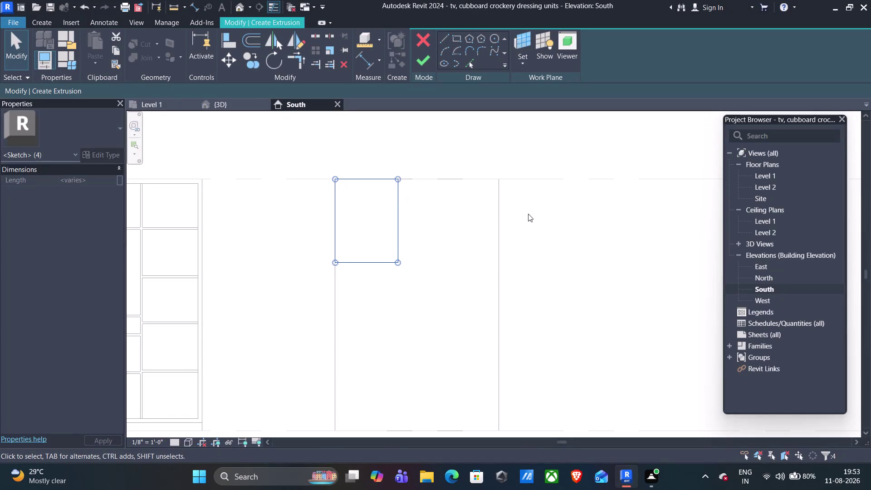
Deselect the shutter and abandon a trial line started at its top corner.
key(Escape)
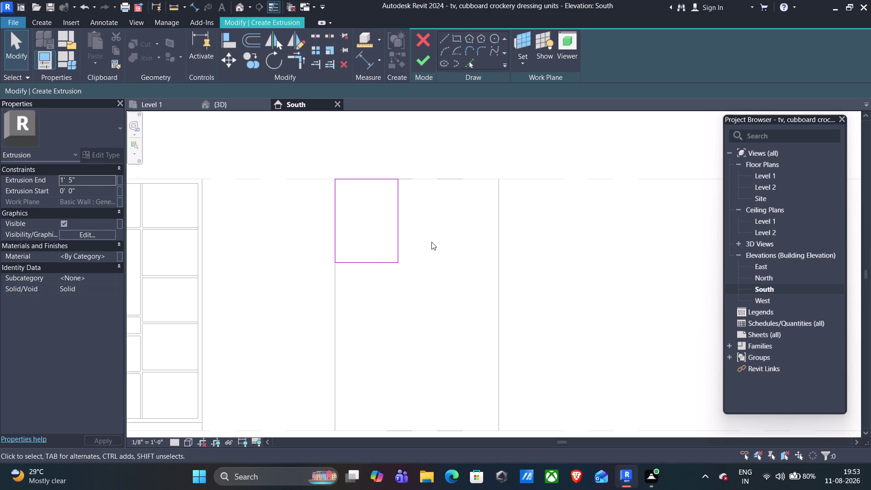
click(459, 38)
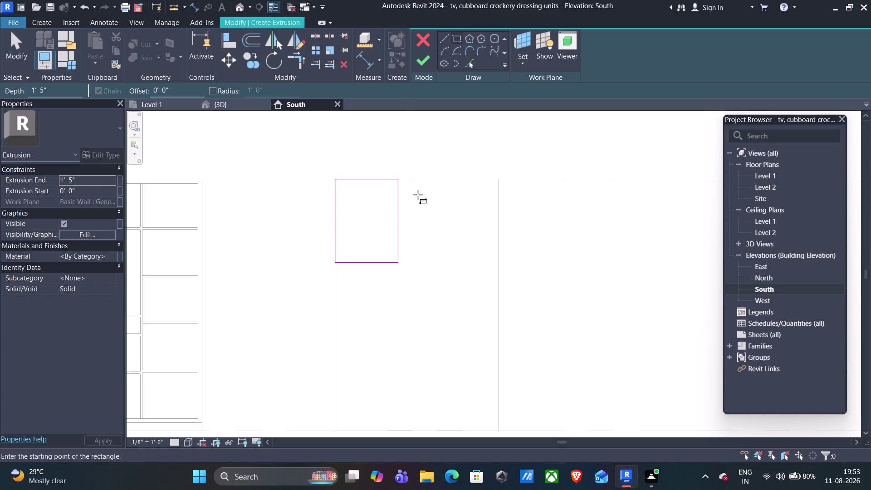
click(447, 39)
scroll(up, 3)
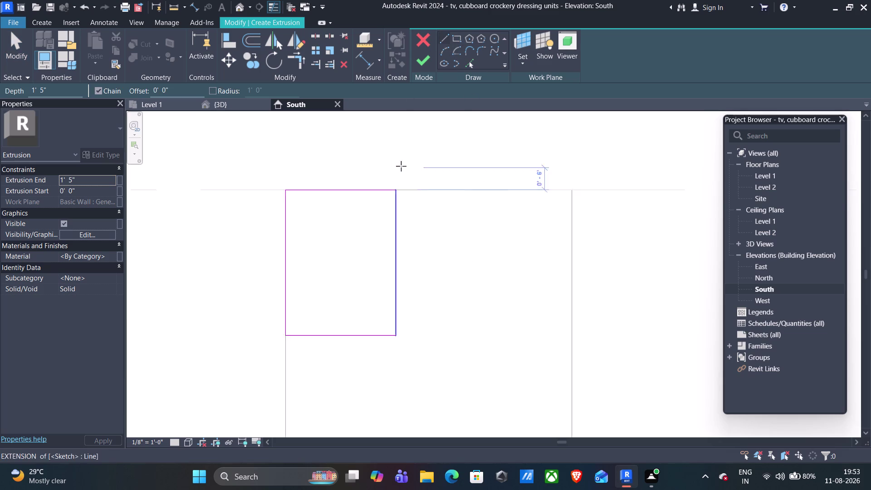
scroll(up, 3)
click(388, 205)
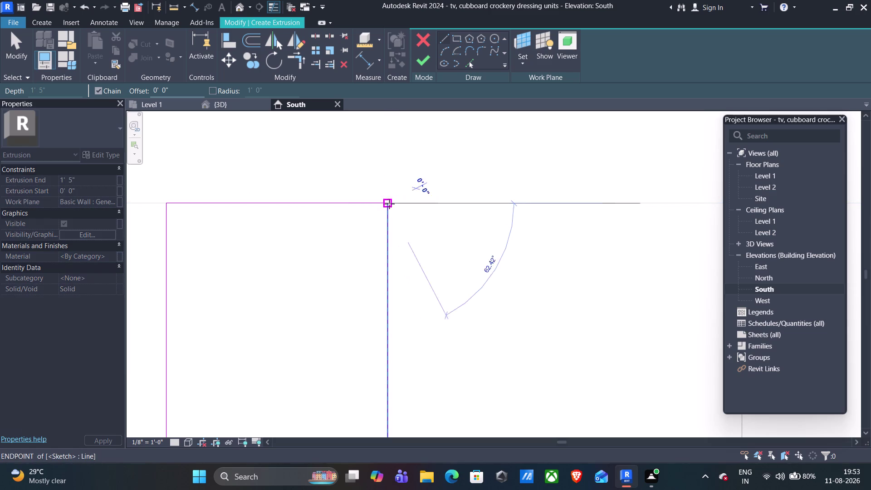
click(396, 204)
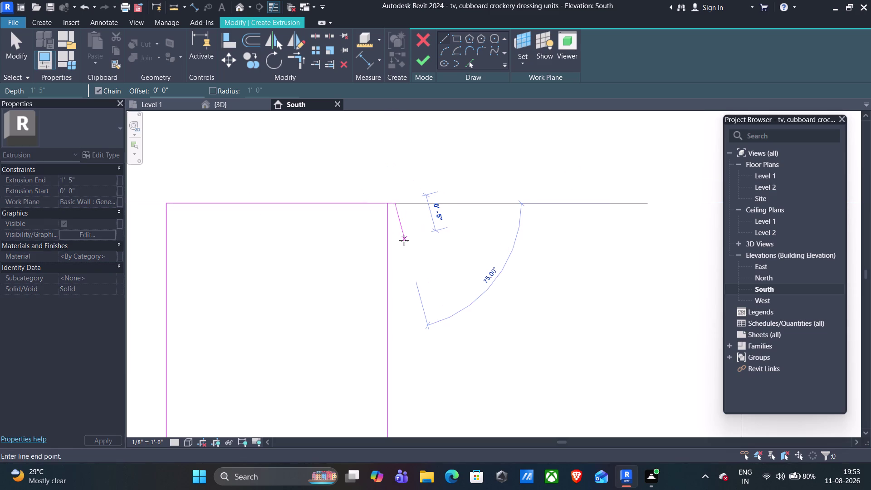
key(Escape)
Sketch the tall strip rectangle from the Level 2 line down to Level 1.
click(455, 38)
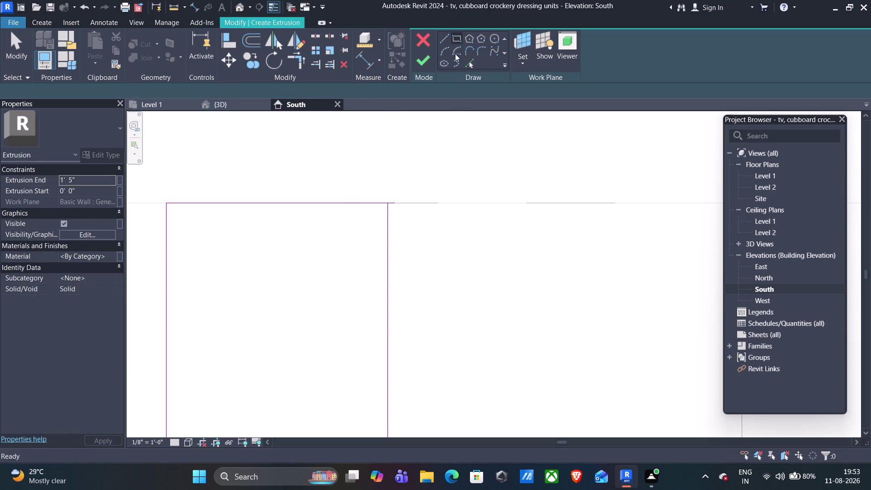
click(394, 203)
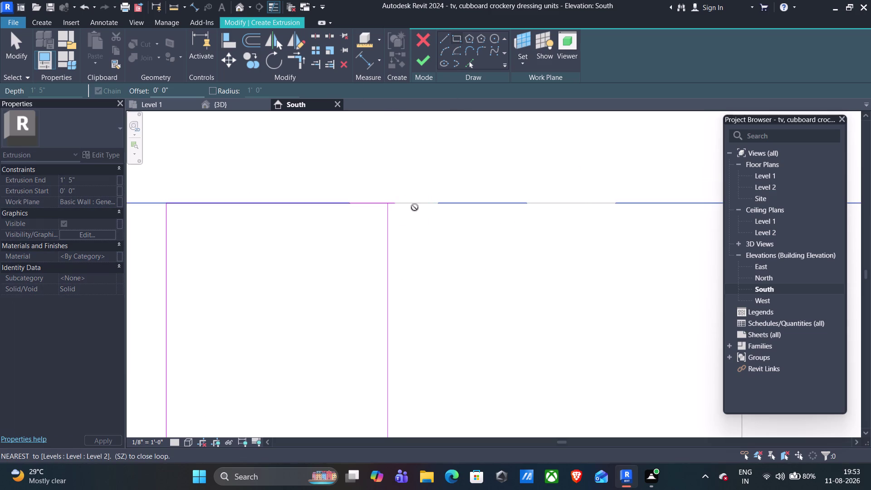
scroll(down, 3)
middle_drag(484, 324, 481, 243)
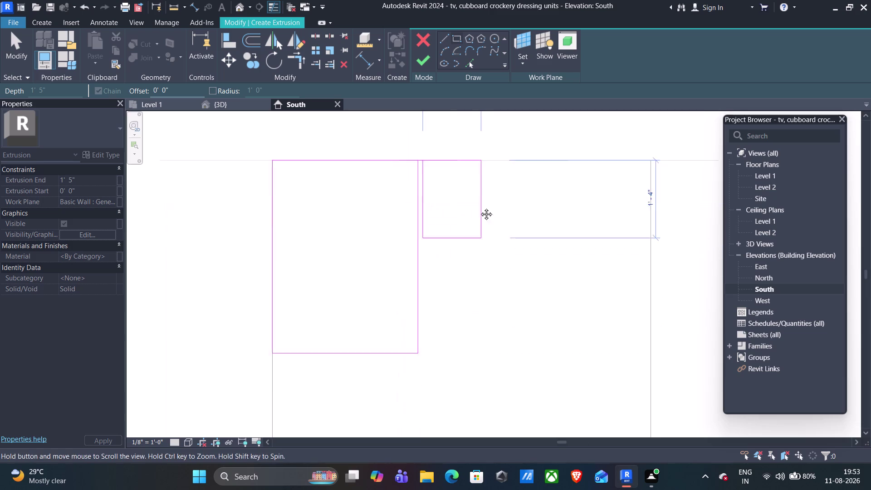
middle_drag(481, 243, 478, 201)
scroll(down, 3)
middle_drag(488, 333, 479, 220)
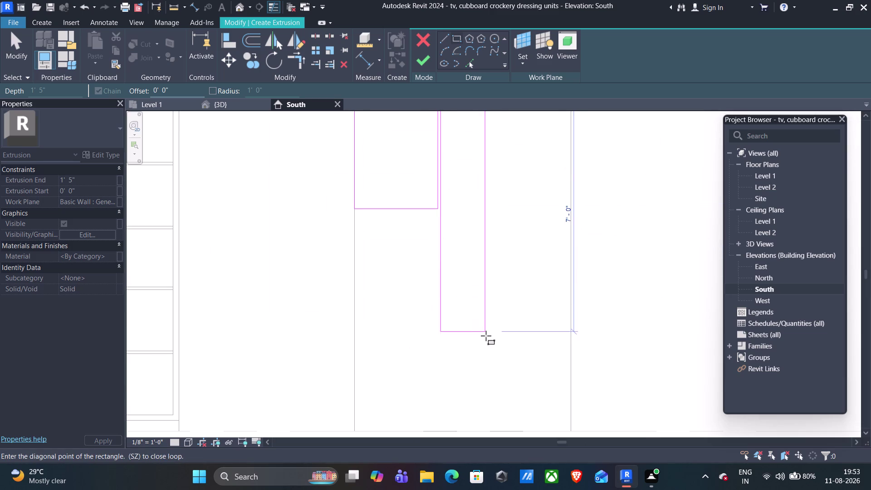
scroll(down, 3)
scroll(down, 3)
scroll(up, 3)
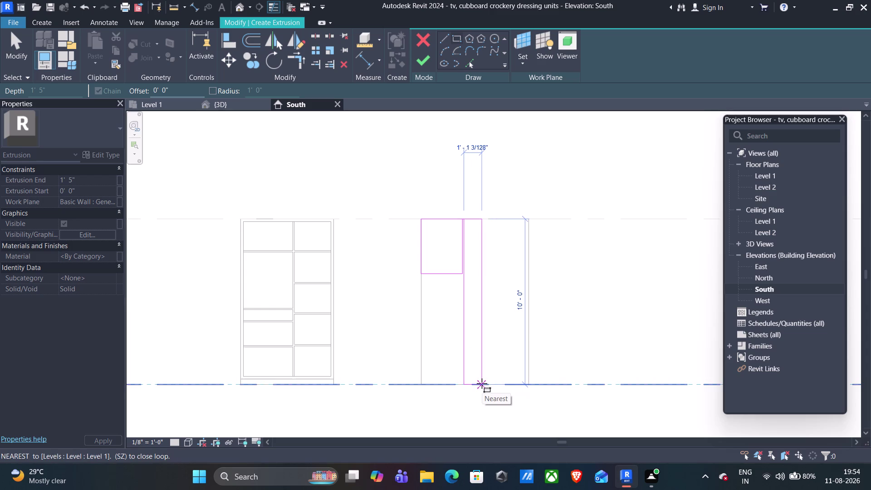
scroll(up, 3)
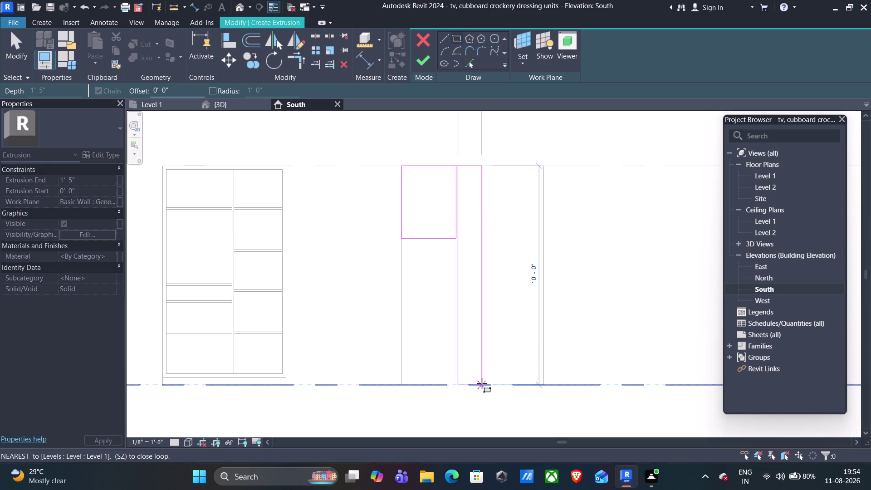
scroll(down, 3)
scroll(up, 3)
scroll(up, 3)
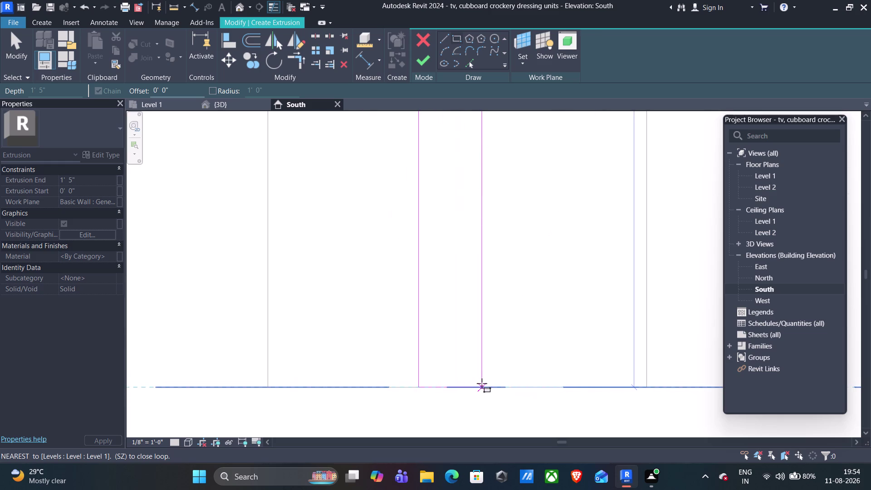
click(482, 384)
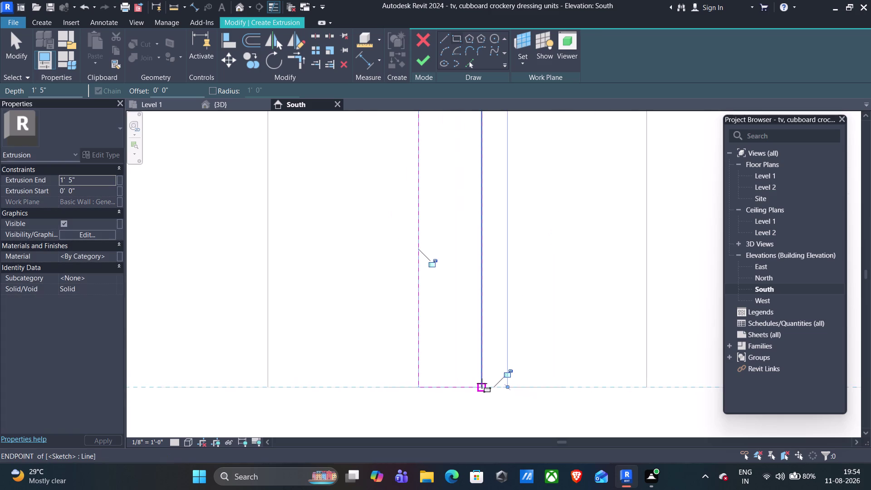
Change the new strip's temporary width dimension to 1' 3" and confirm it.
scroll(down, 3)
scroll(up, 3)
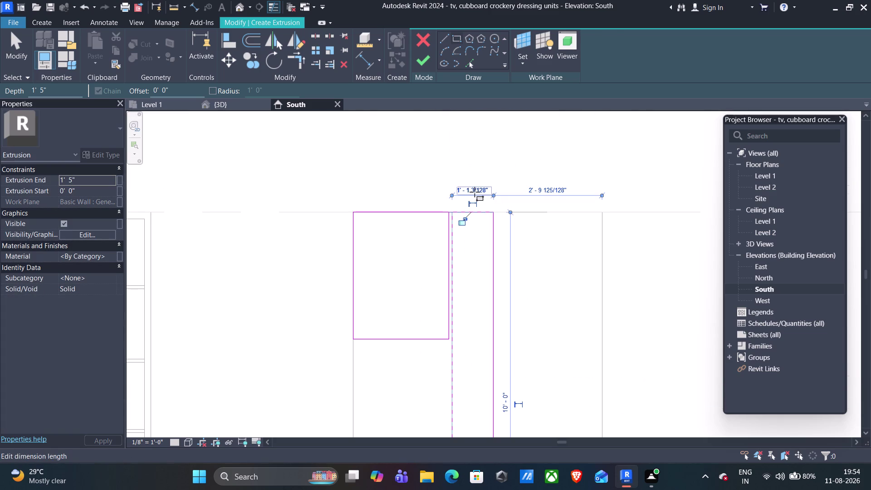
click(476, 192)
key(Right)
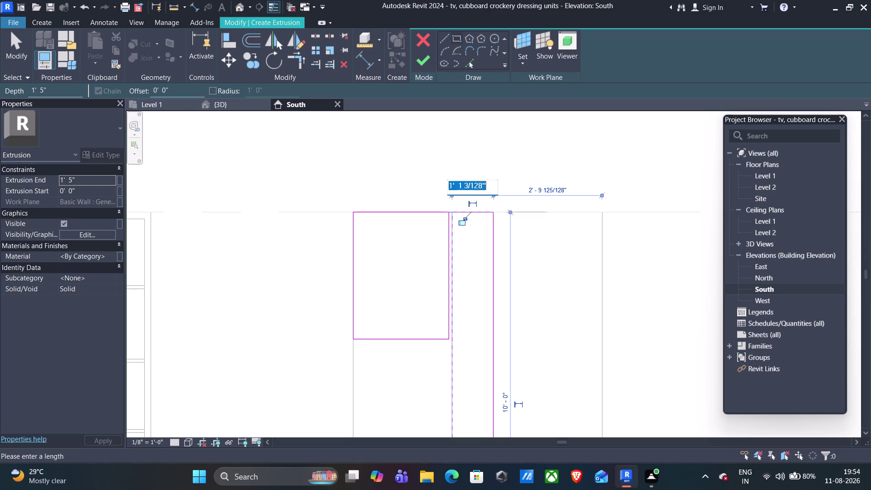
key(Left)
key(BackSpace)
key(BackSpace)
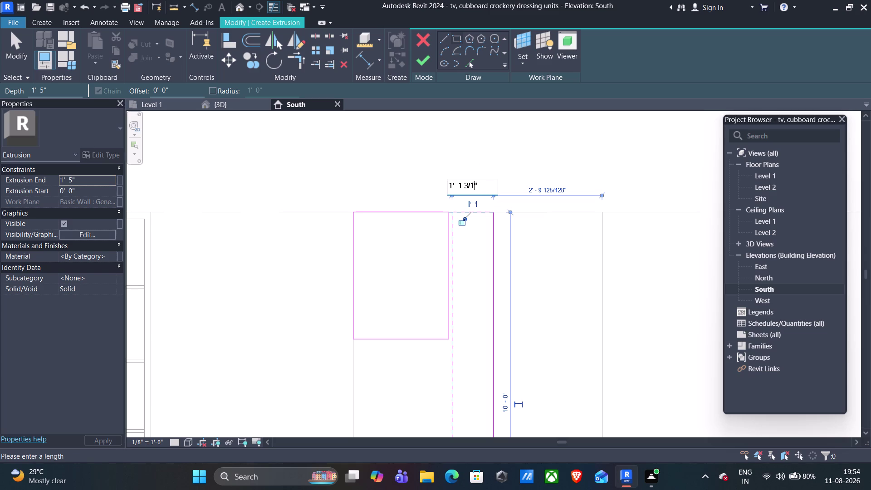
key(BackSpace)
key(BackSpace)
key(BackSpace)
key(BackSpace)
key(BackSpace)
key(3)
key(Return)
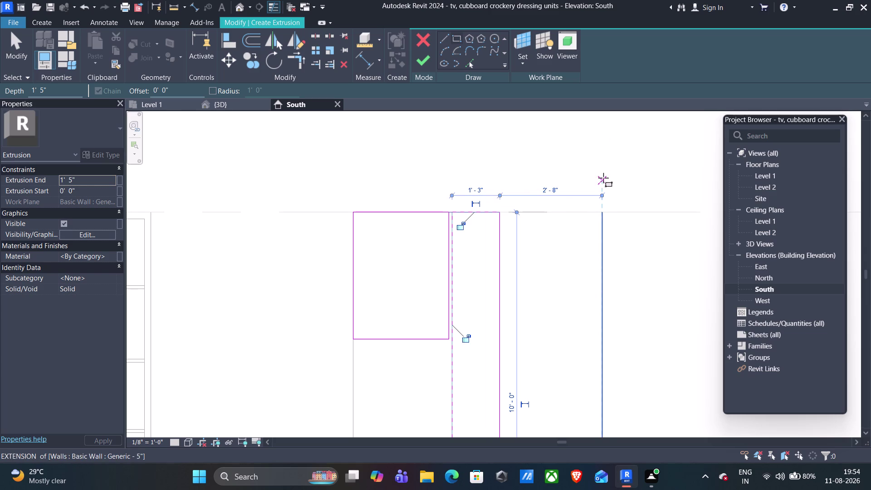
key(Escape)
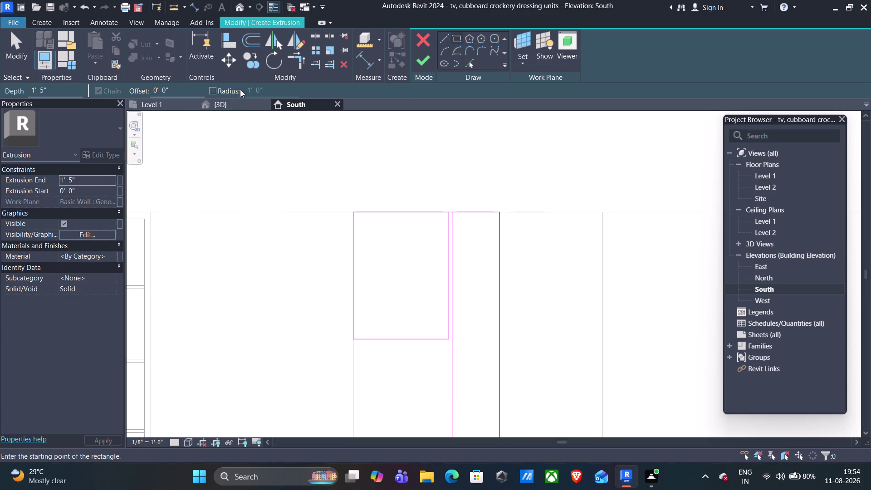
Set the rectangle Offset to 0' 1" in the Options Bar.
click(165, 91)
key(BackSpace)
key(1)
scroll(up, 3)
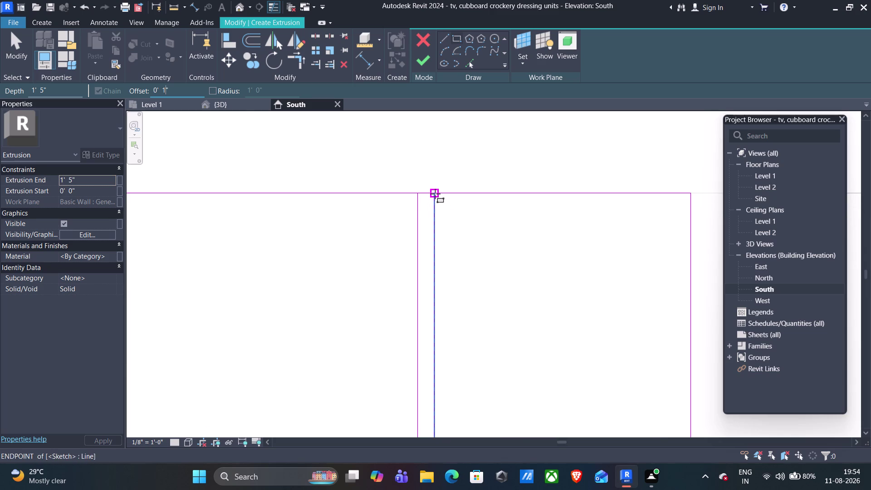
Draw the 1"-inset frame from the strip's top corner to its bottom corner.
click(436, 194)
key(space)
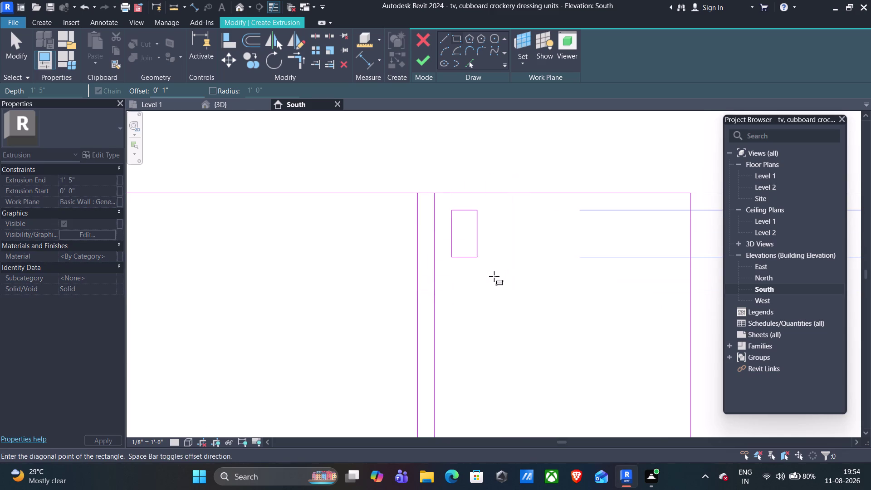
scroll(down, 3)
middle_drag(548, 344, 497, 183)
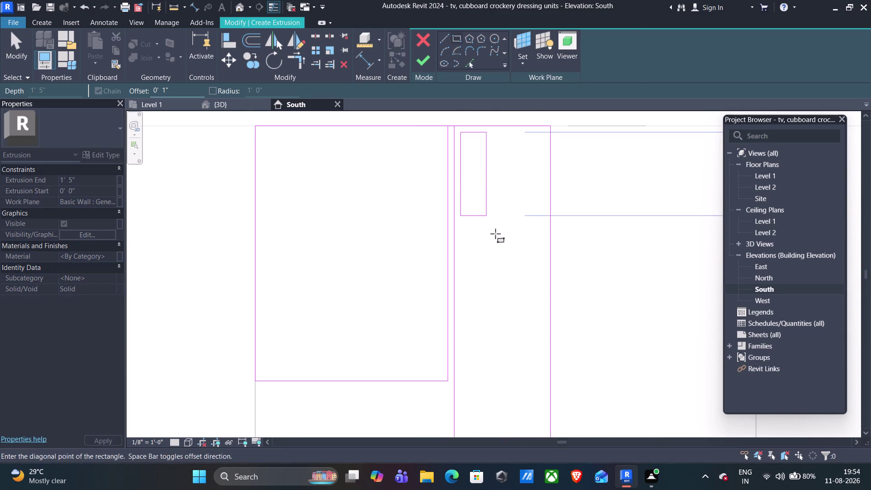
scroll(down, 3)
middle_drag(507, 300, 493, 176)
scroll(down, 3)
middle_drag(502, 354, 498, 241)
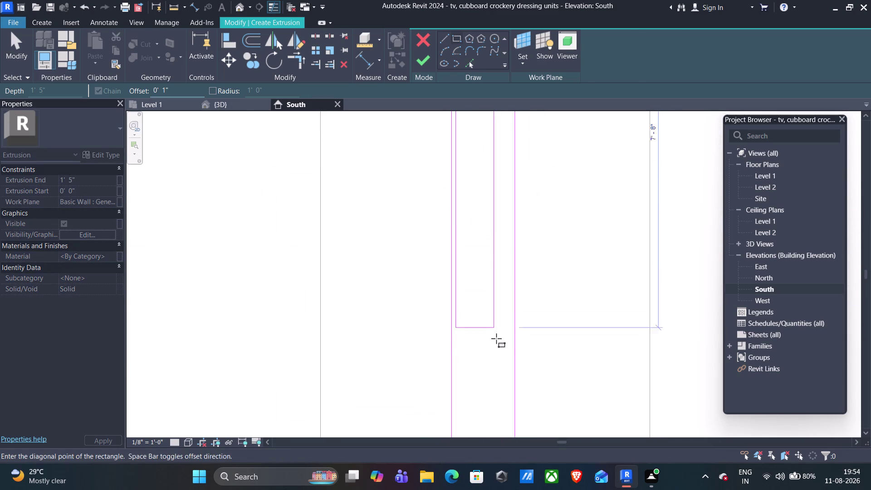
middle_drag(498, 337, 503, 212)
click(518, 316)
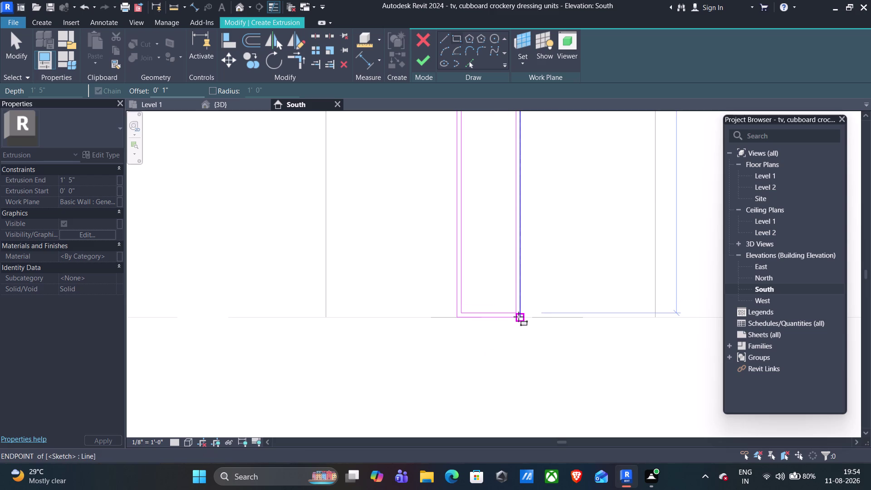
scroll(down, 3)
middle_drag(557, 194, 563, 255)
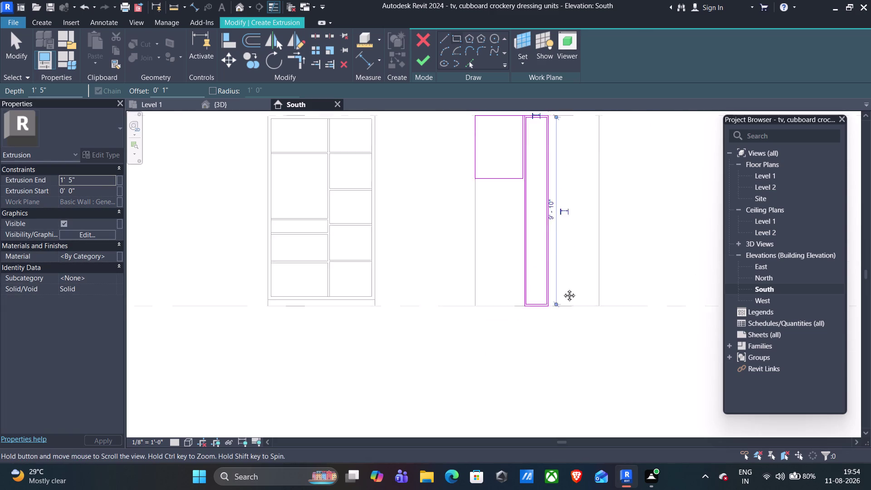
middle_drag(563, 254, 557, 313)
key(Escape)
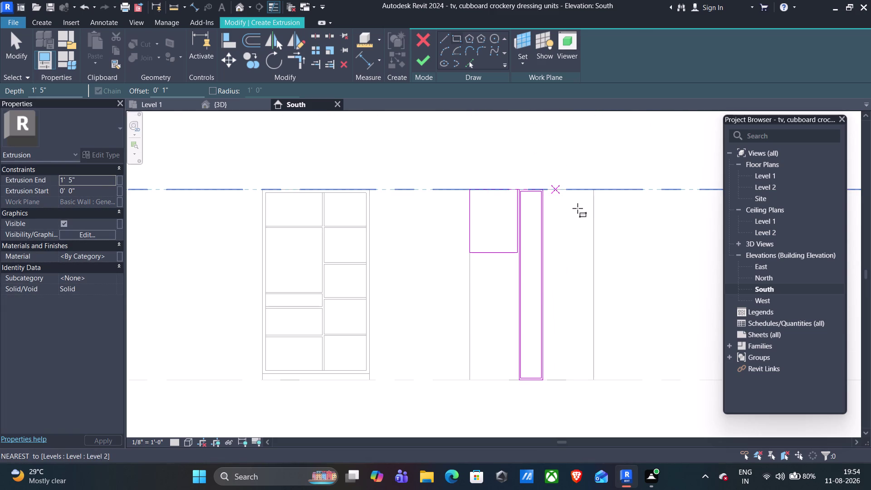
key(Escape)
scroll(up, 3)
middle_drag(475, 172, 751, 363)
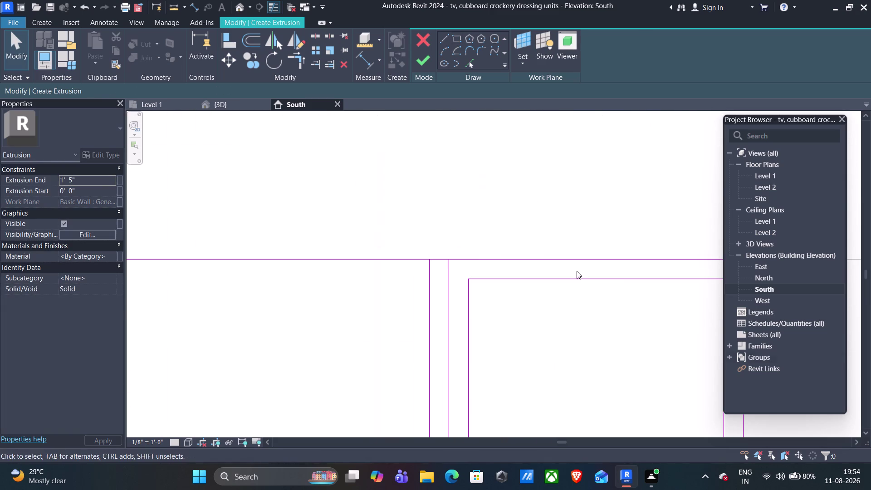
Delete a selected sketch element and pan to bring the shutter and strip into view.
click(442, 260)
key(Delete)
scroll(down, 3)
middle_drag(620, 313, 553, 265)
middle_drag(564, 272, 550, 259)
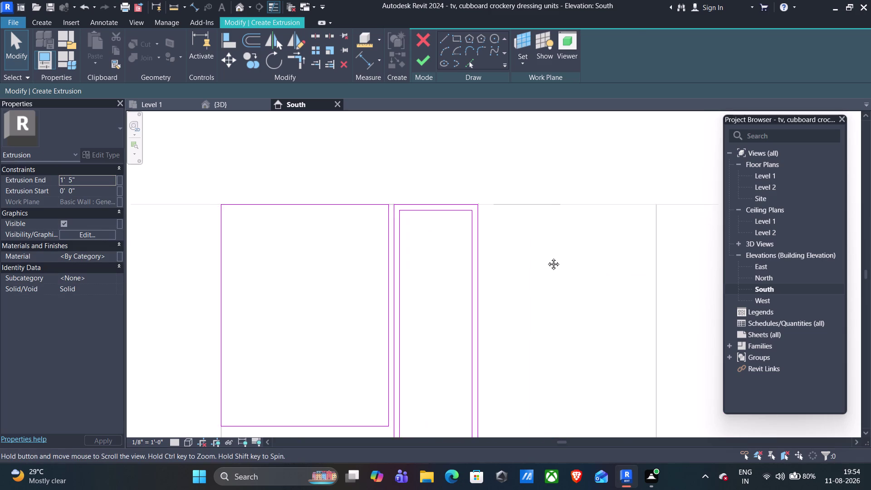
middle_drag(550, 259, 542, 252)
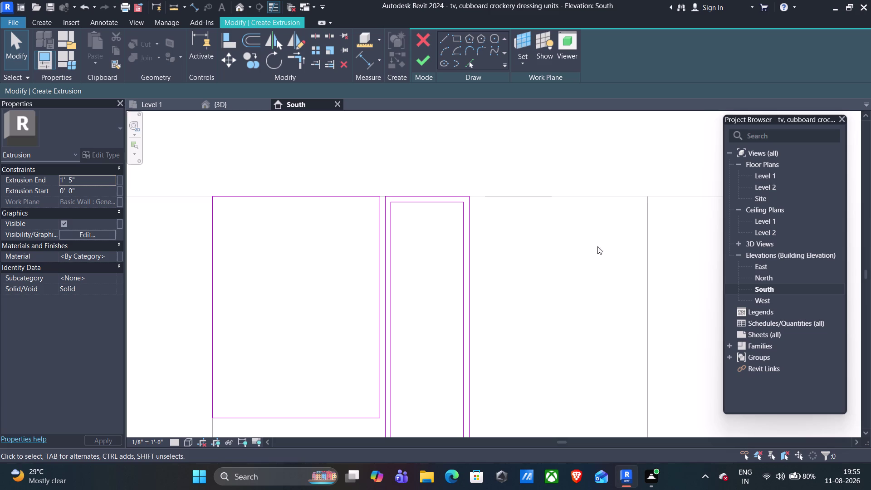
middle_drag(625, 236, 605, 230)
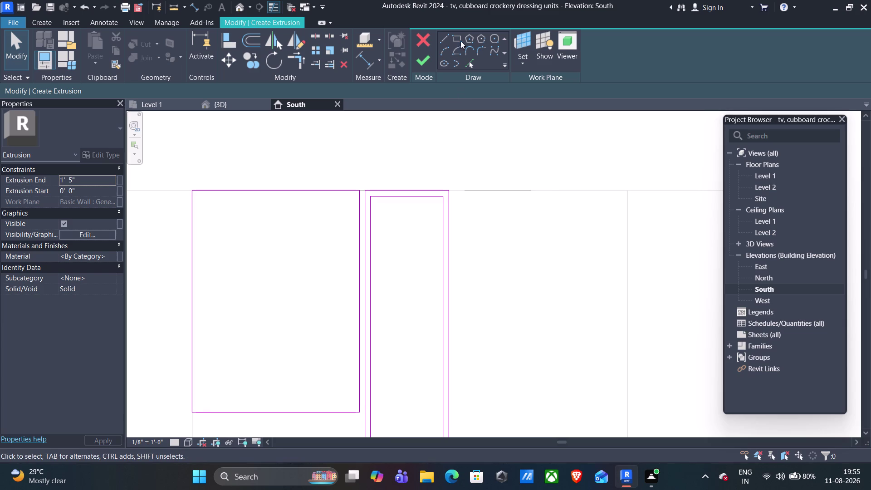
Sketch a tall rectangle from the wall's top right end down to its opposite corner.
click(460, 39)
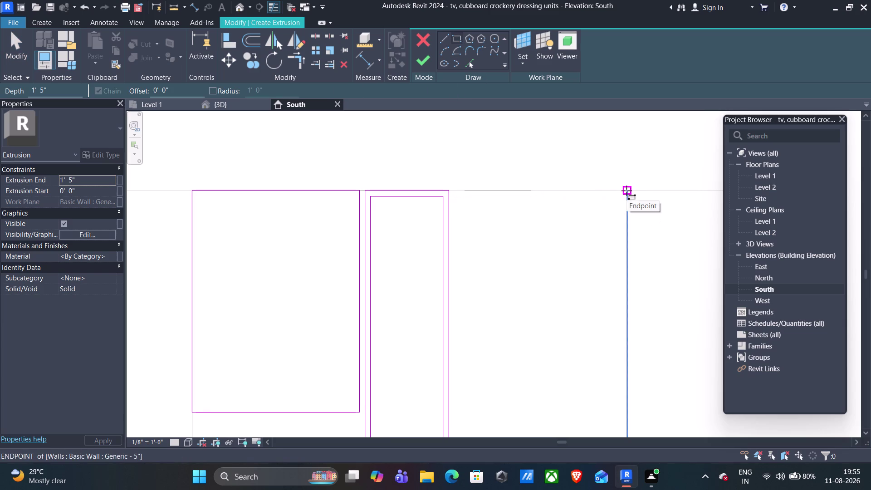
click(627, 191)
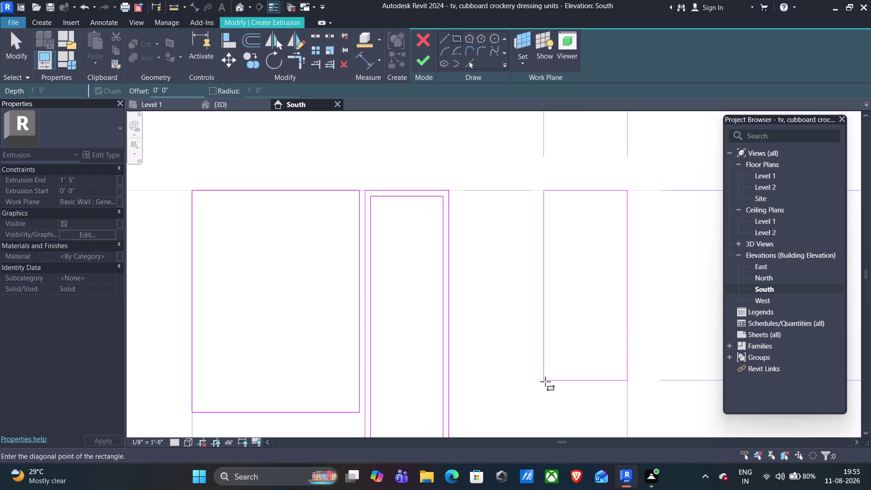
scroll(down, 3)
middle_drag(545, 384, 541, 369)
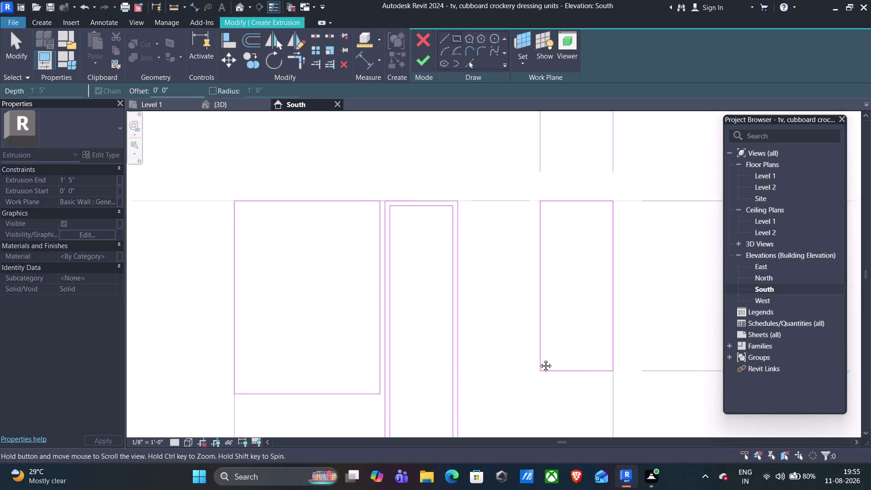
middle_drag(541, 370, 539, 357)
scroll(down, 3)
scroll(down, 3)
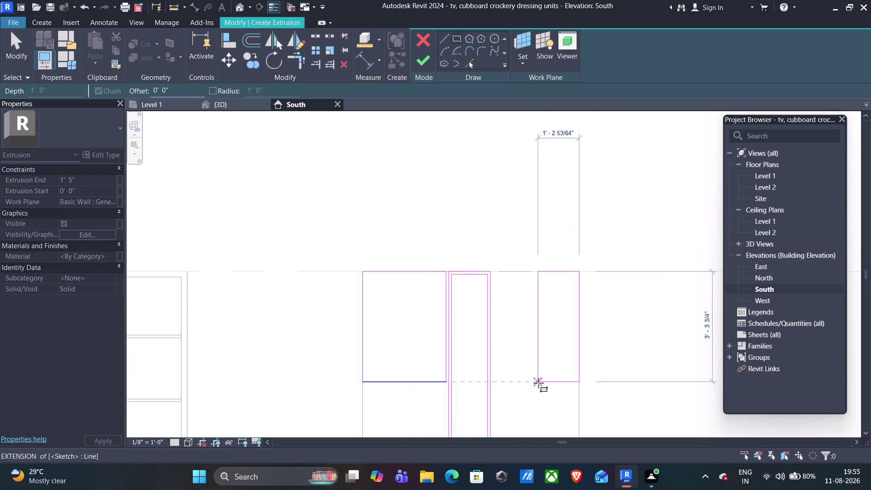
click(537, 409)
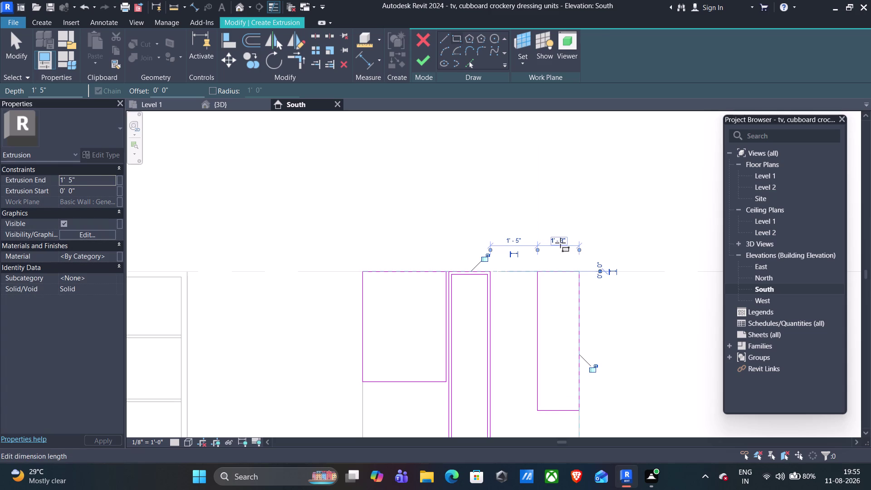
Set the new rectangle's width to 1'-3" and dismiss its temporary dimensions.
click(487, 254)
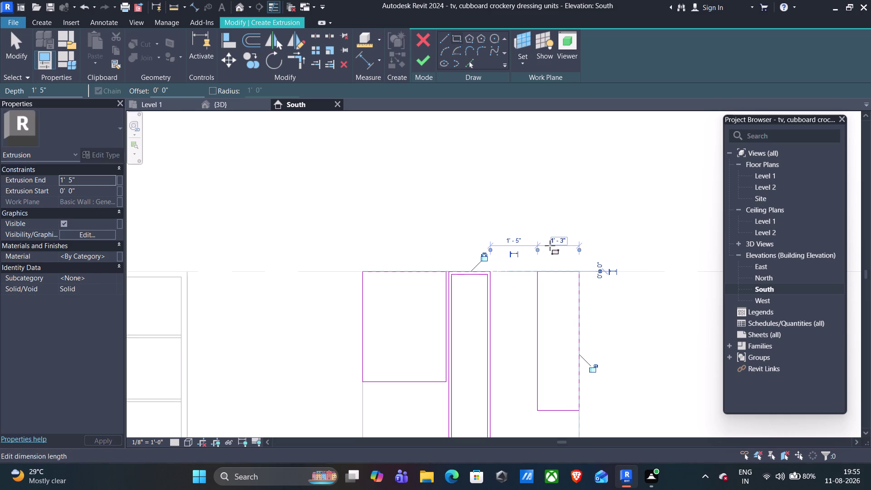
click(556, 241)
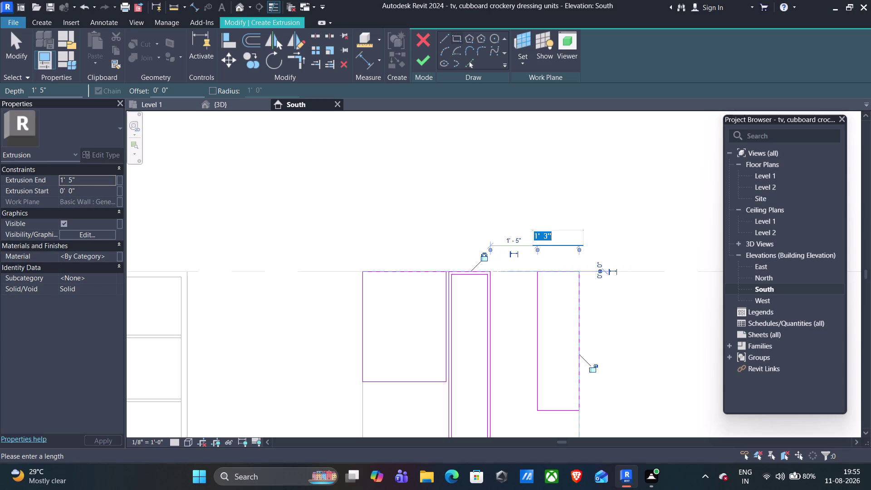
key(Escape)
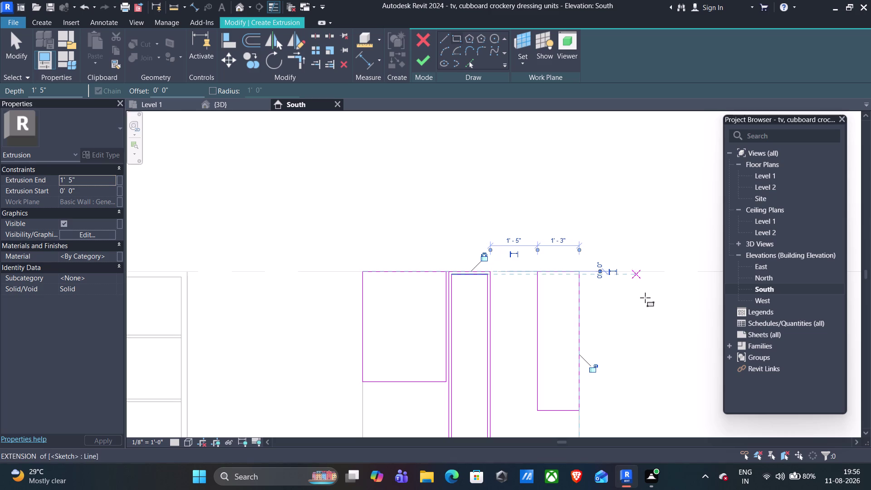
scroll(down, 3)
middle_drag(626, 325, 613, 245)
key(Escape)
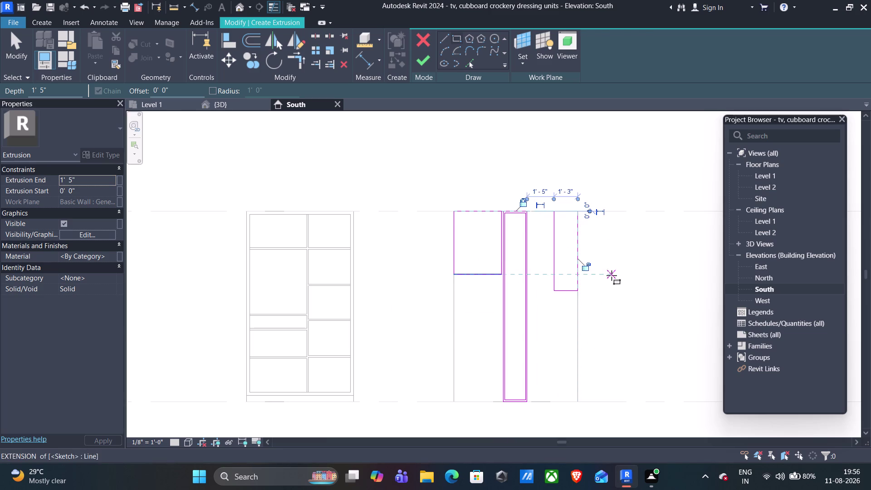
scroll(up, 3)
scroll(up, 3)
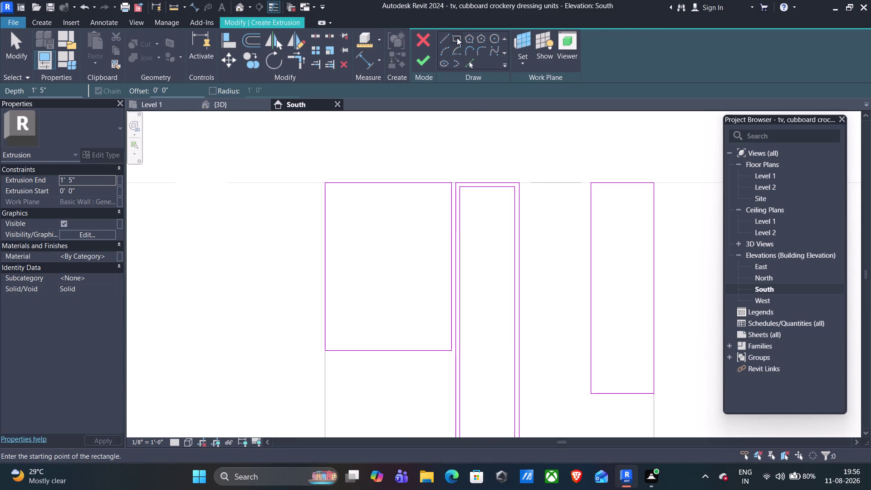
Set Offset to 0' 2" and draw an inward-flipped frame across the right shutter's corners.
click(165, 90)
key(BackSpace)
key(2)
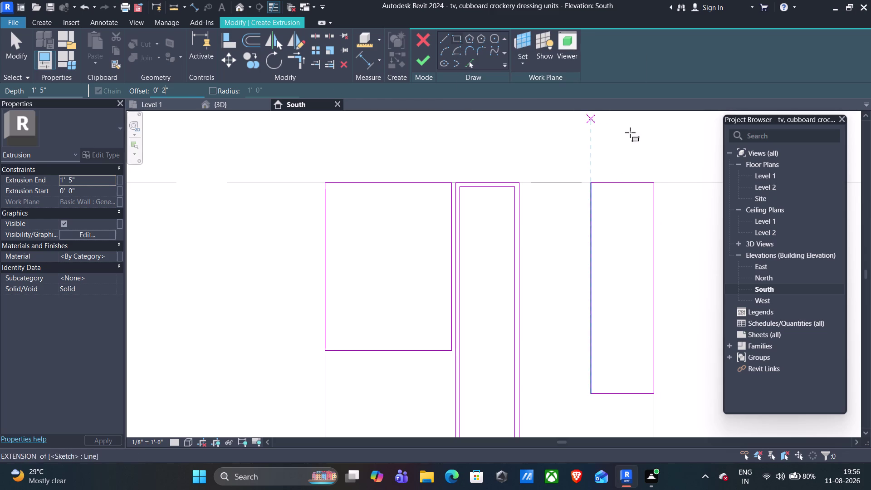
click(652, 183)
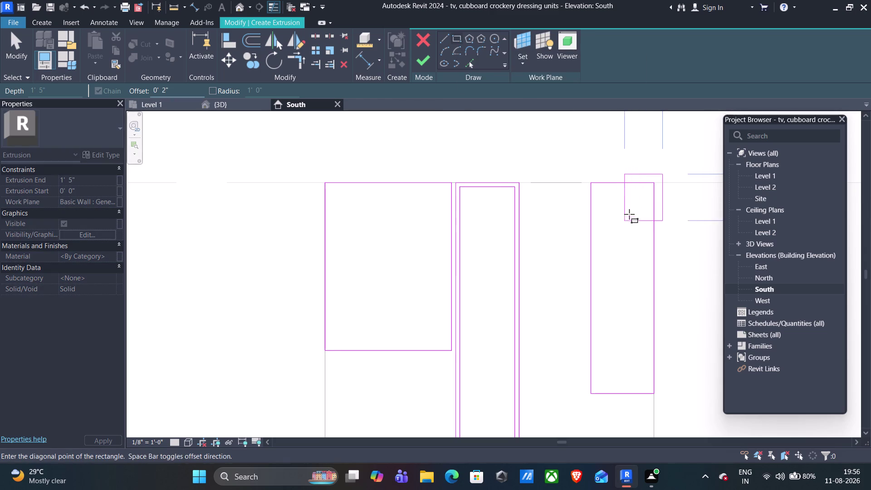
key(space)
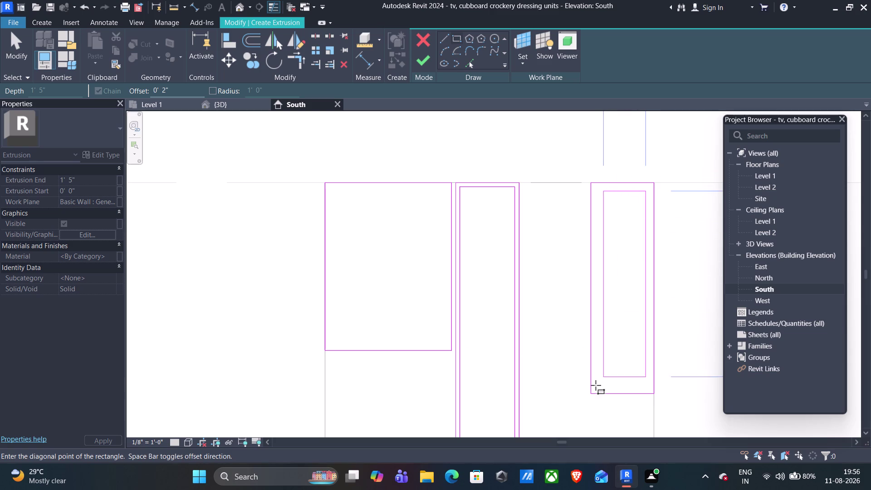
click(592, 393)
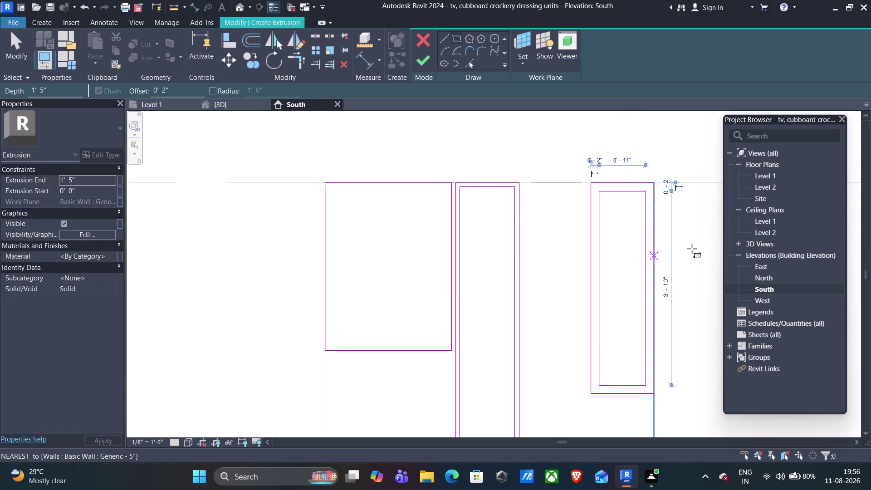
key(Escape)
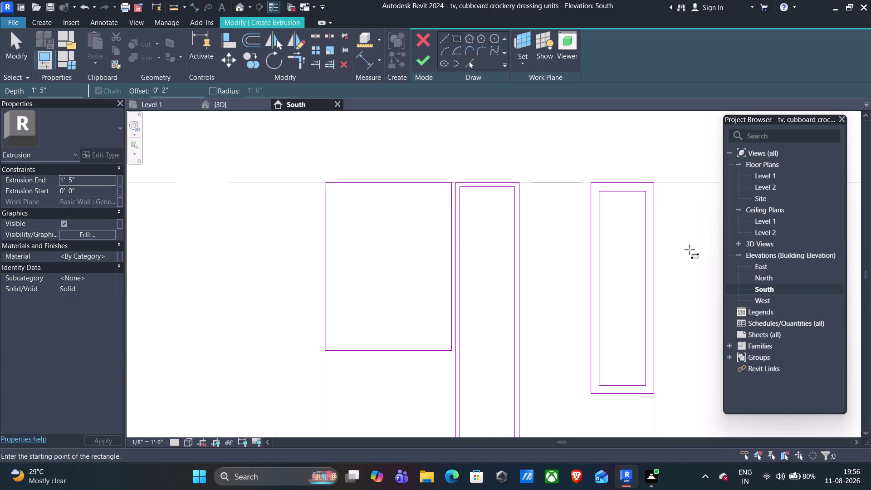
scroll(down, 3)
middle_drag(586, 242, 550, 172)
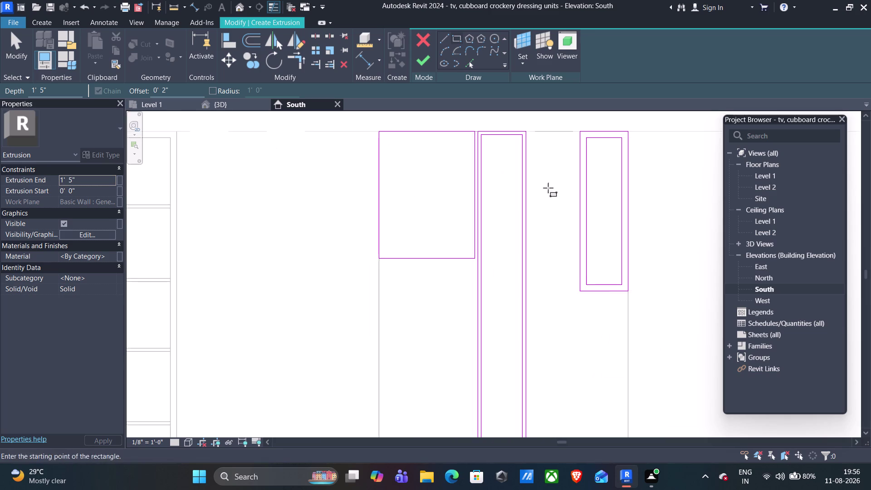
middle_drag(561, 261, 557, 239)
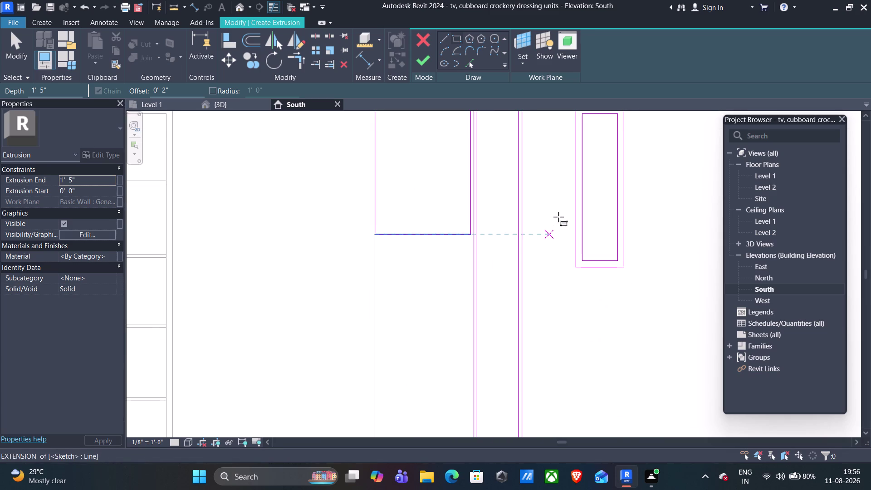
Draw a 1'-6.75" vertical line down from the top between the shutters.
middle_drag(560, 189, 564, 259)
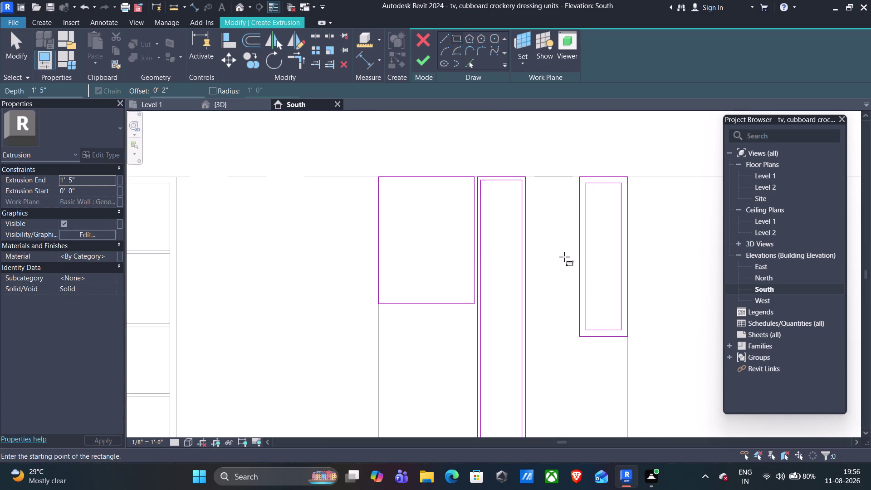
click(443, 37)
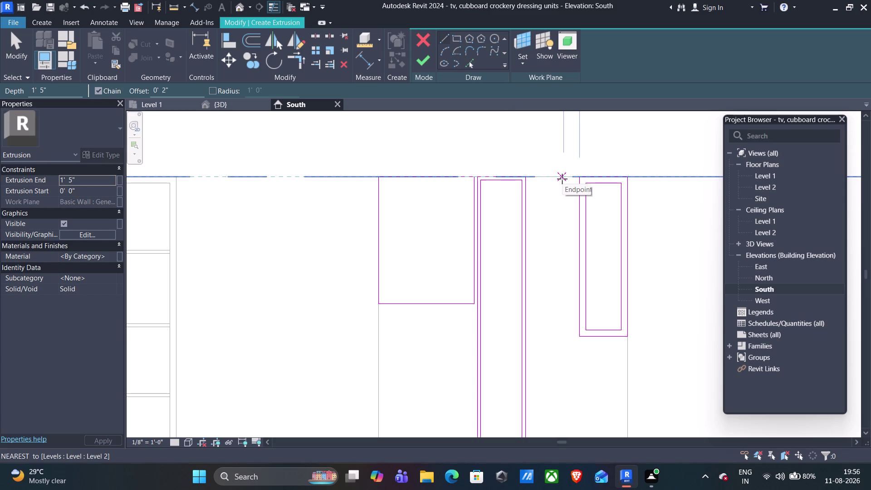
click(562, 179)
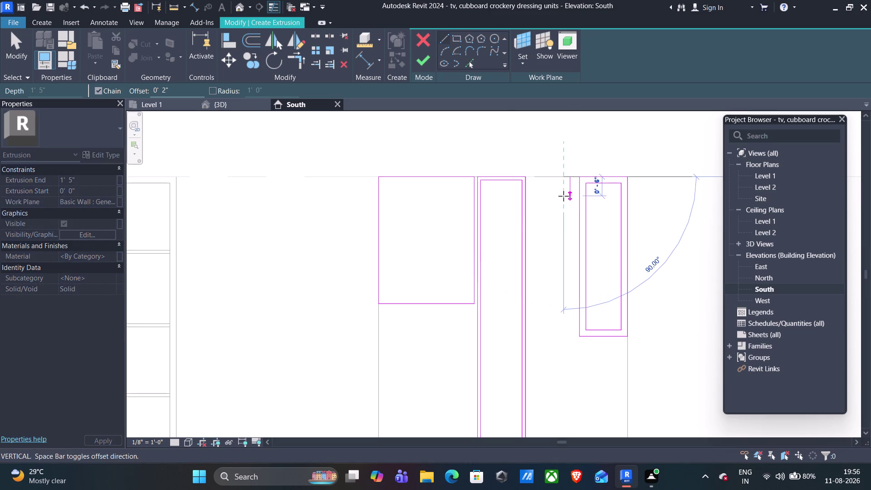
key(1)
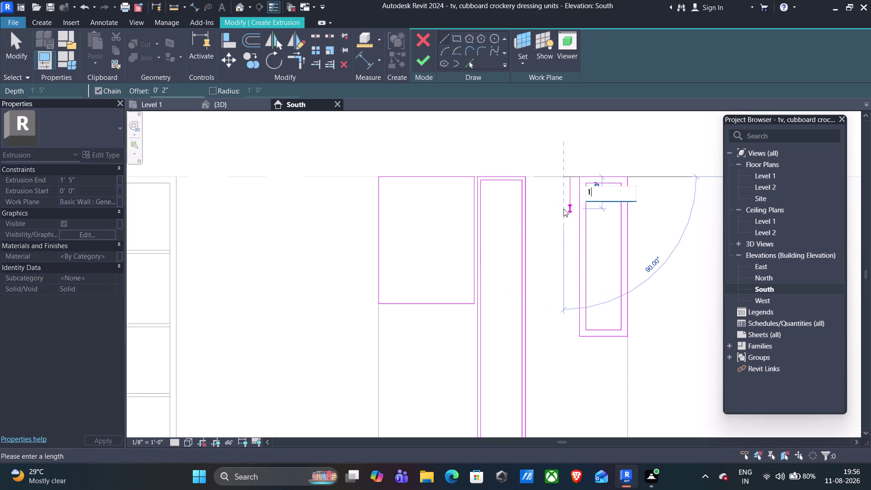
key(apostrophe)
text(6.7)
text(5")
key(Return)
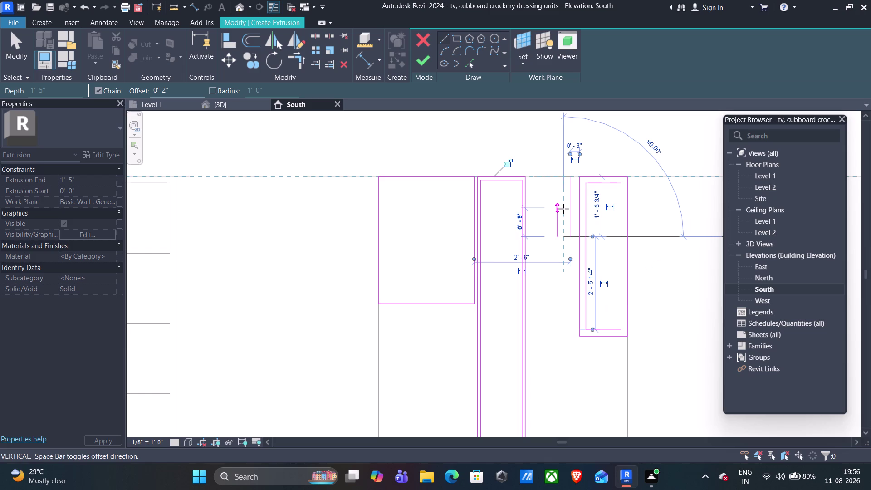
key(Escape)
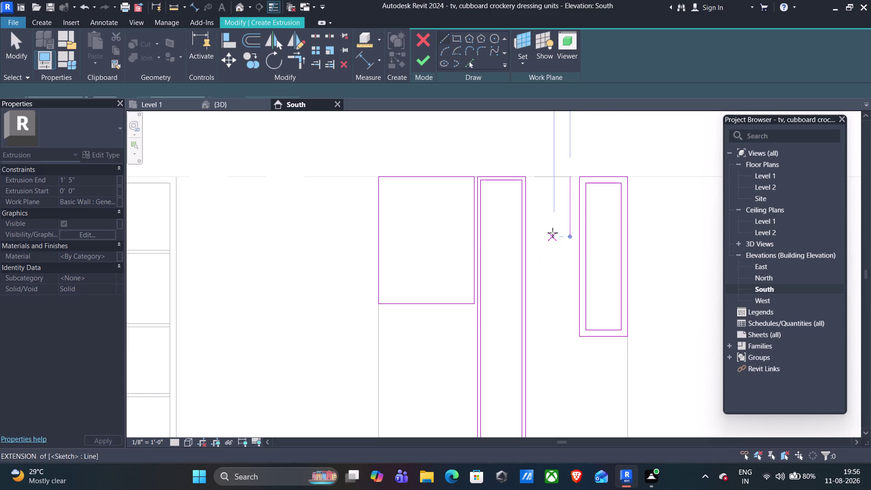
Draw a 1' horizontal line from the vertical line's end, then undo the stray lines.
scroll(up, 3)
scroll(up, 3)
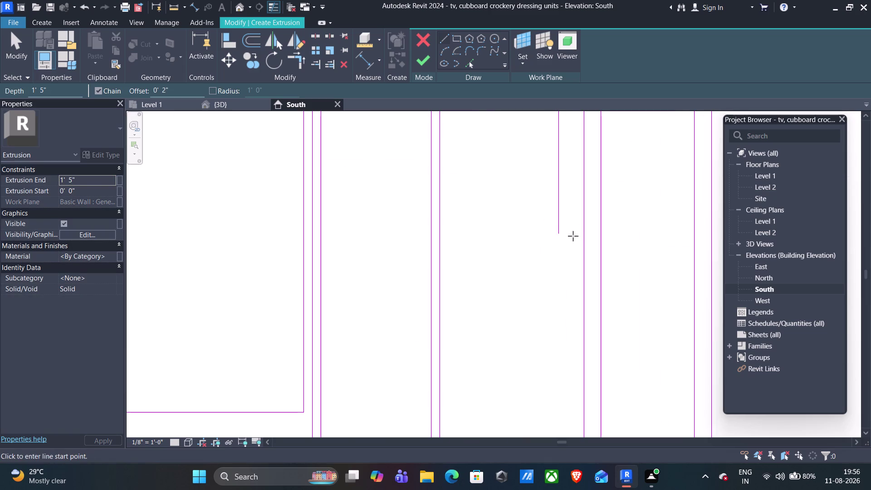
click(583, 233)
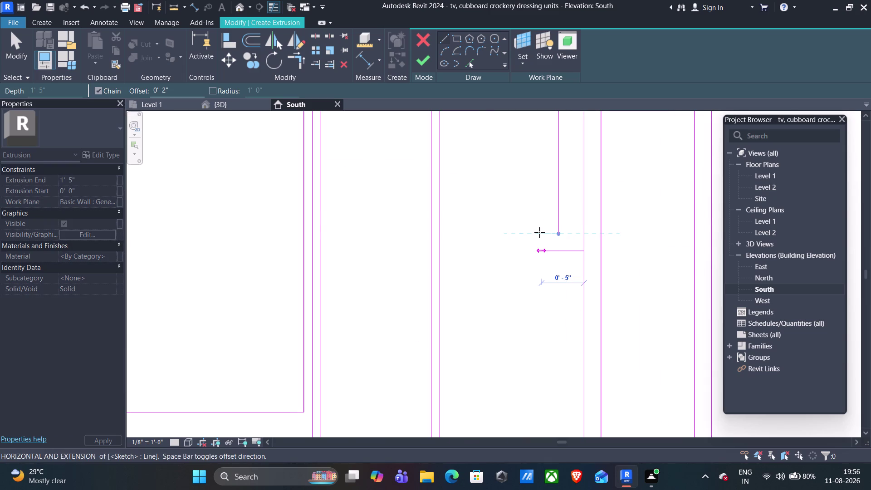
text(1')
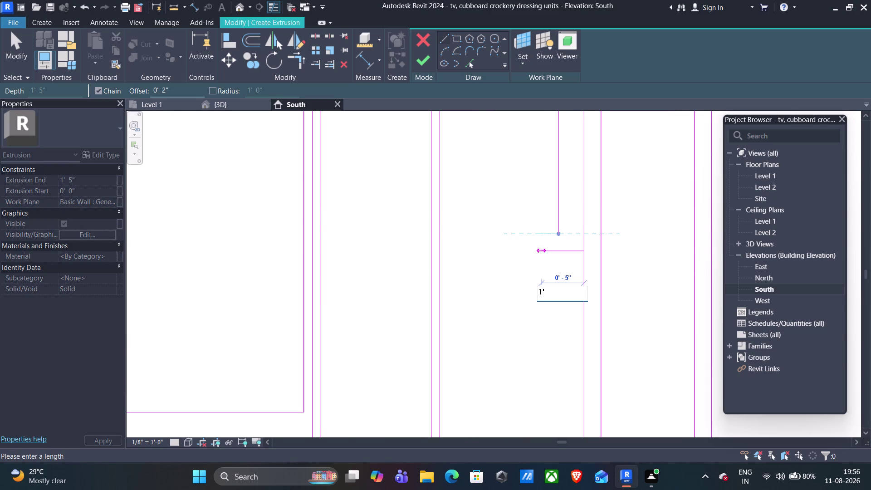
key(Return)
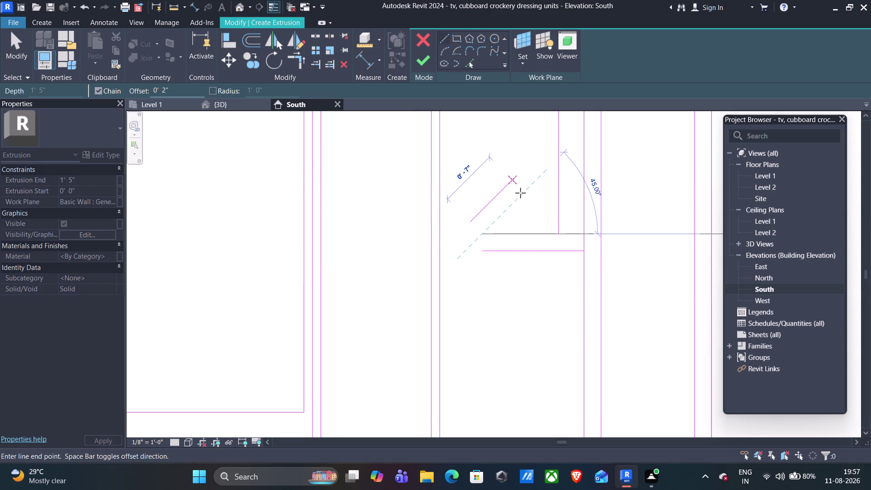
key(ctrl+z)
key(ctrl+z)
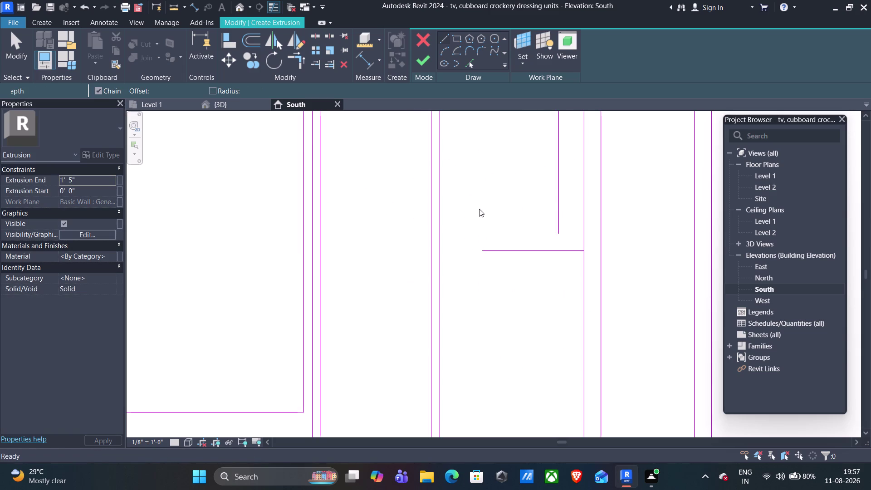
Reset the offset to 0 and sketch the thin closed shelf strip beside the divider.
click(165, 90)
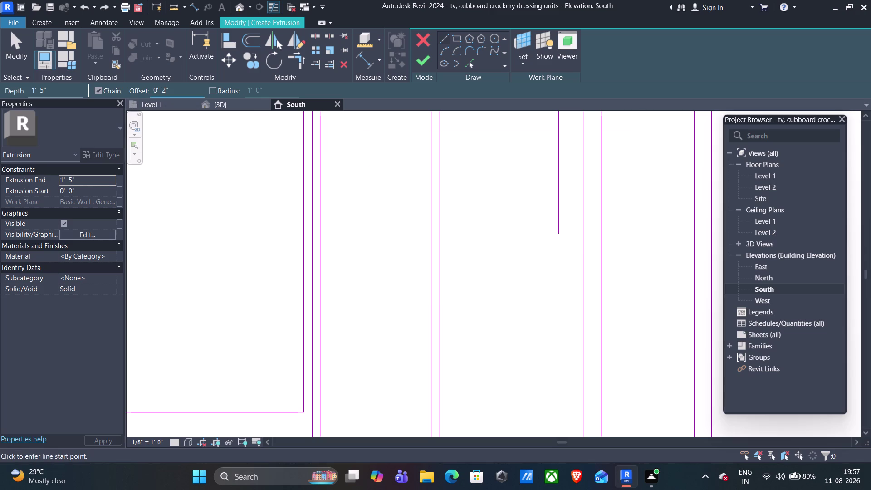
key(BackSpace)
key(0)
click(584, 235)
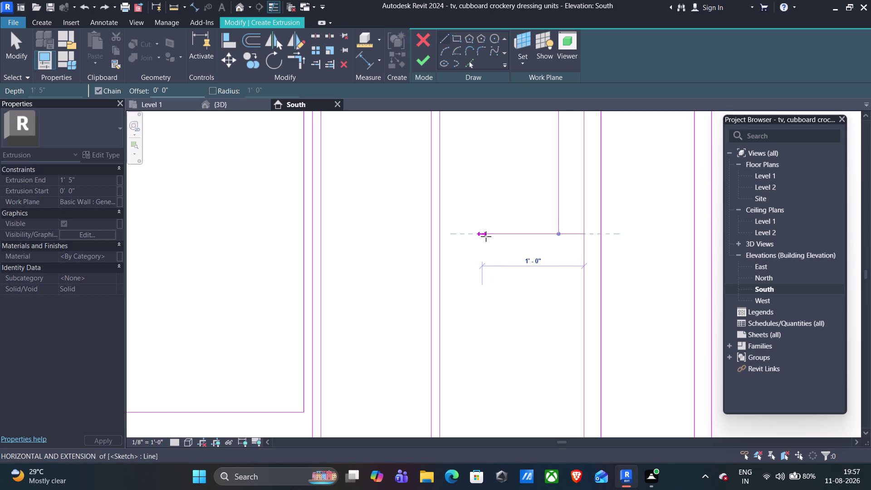
click(486, 237)
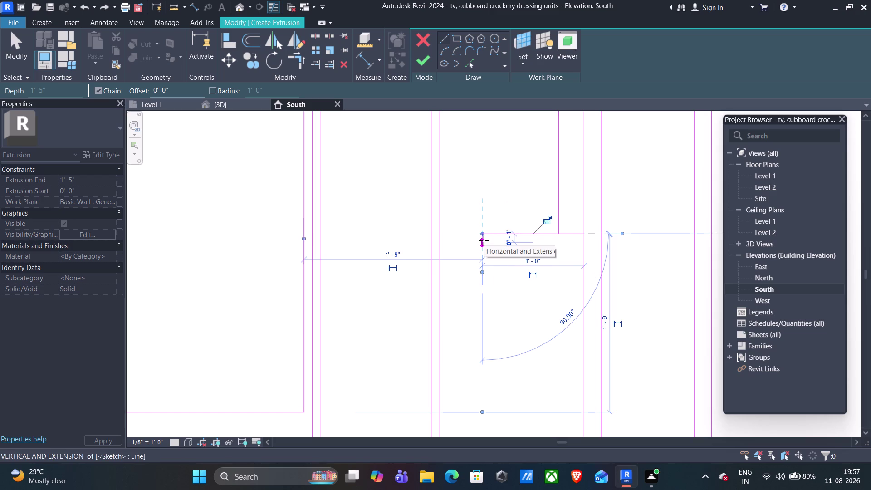
click(483, 240)
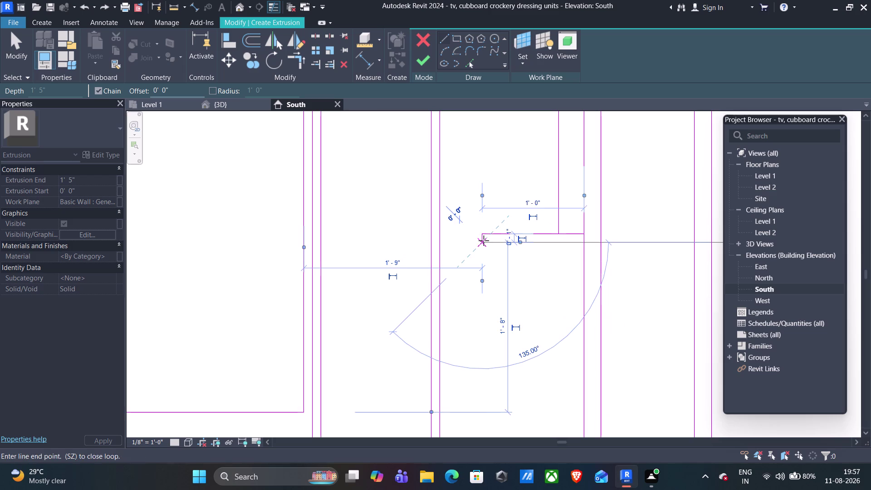
click(583, 242)
key(Escape)
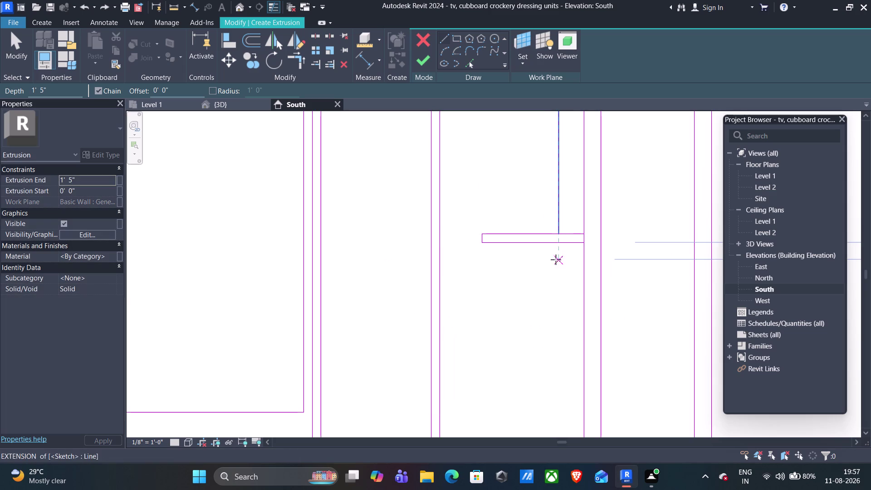
key(Escape)
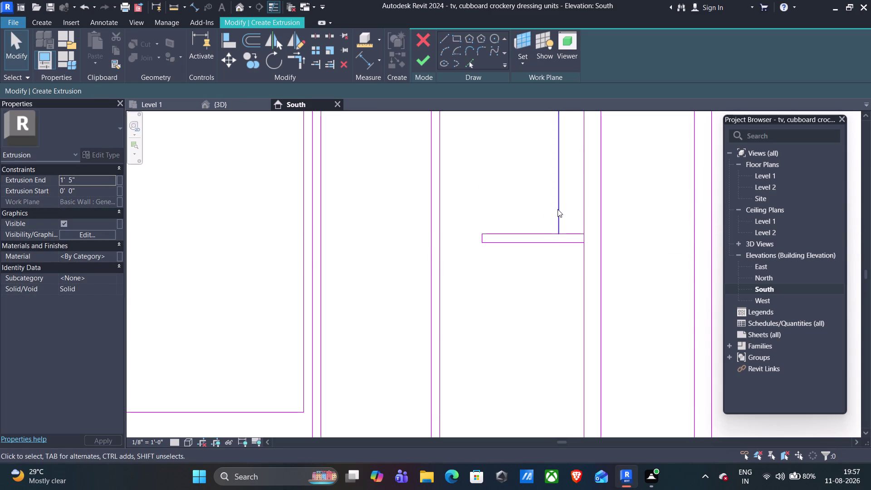
Draw a 1'11" vertical guide line down from below the first shelf strip.
click(557, 209)
key(Delete)
scroll(down, 3)
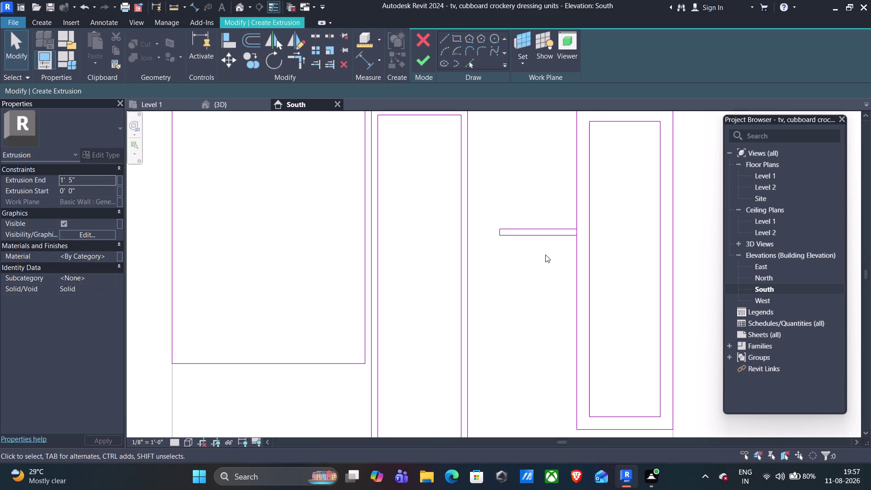
scroll(down, 3)
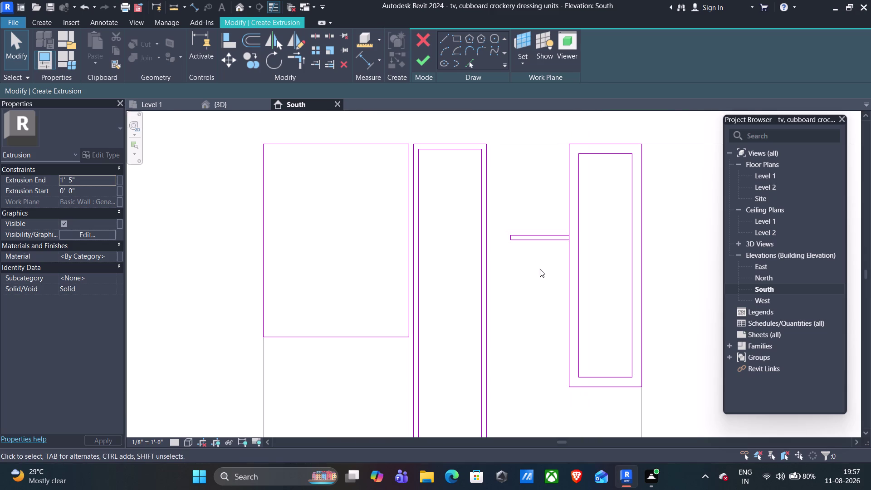
middle_drag(540, 279, 528, 255)
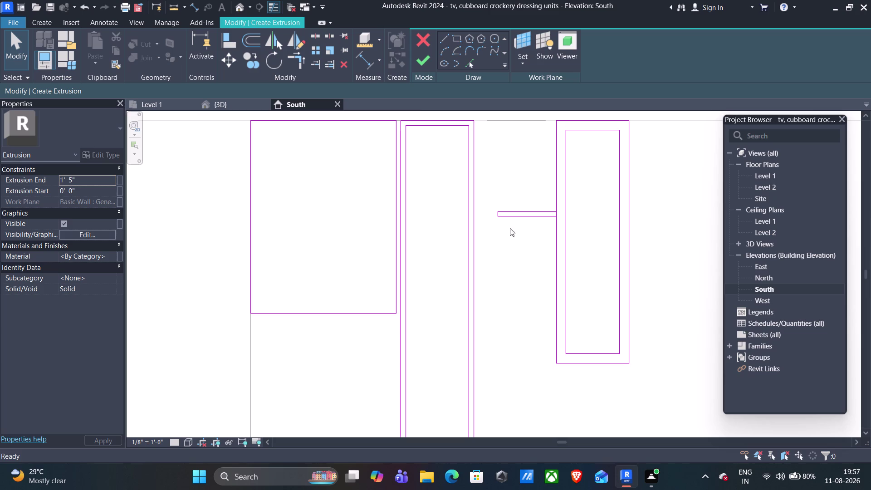
click(444, 34)
scroll(up, 3)
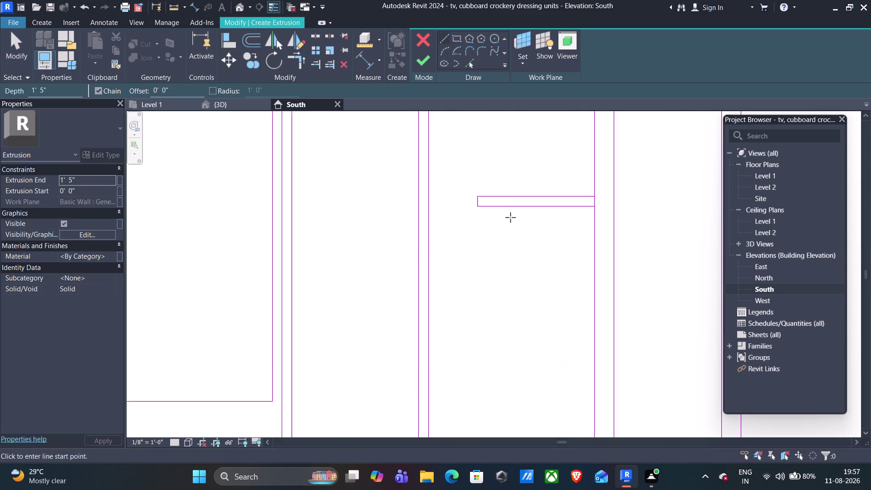
scroll(up, 3)
click(511, 199)
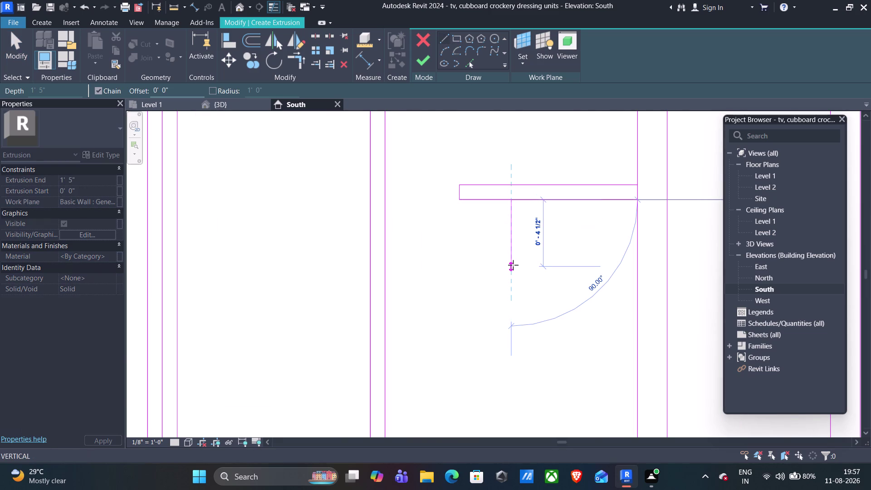
text(1'11)
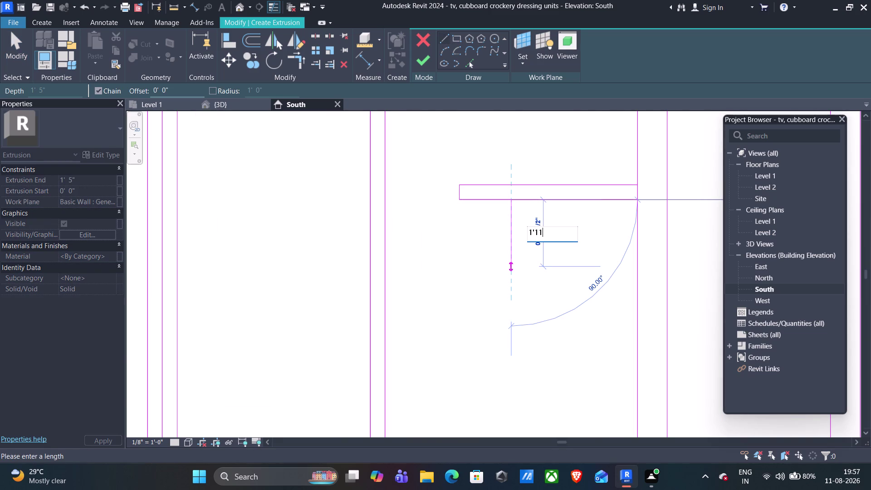
text(")
key(Return)
Sketch the 10" lower strip rectangle at the guide's end and delete the guide line.
scroll(down, 3)
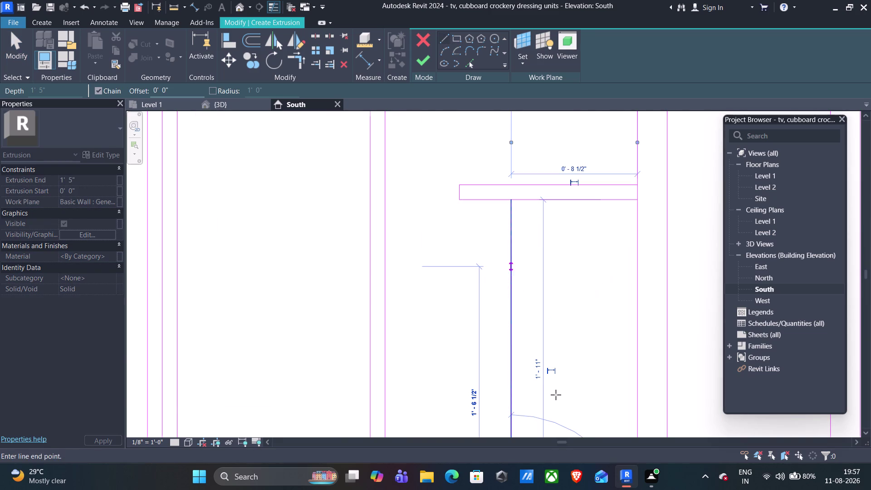
scroll(down, 3)
middle_drag(548, 385, 541, 325)
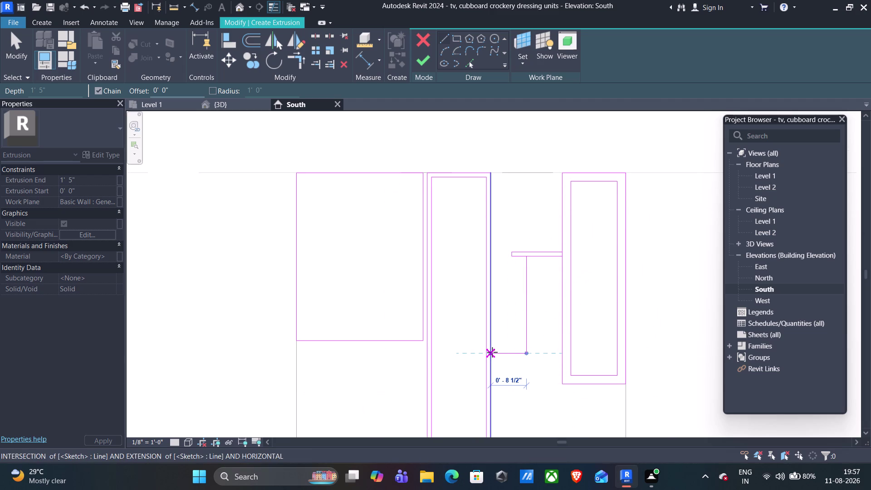
key(Escape)
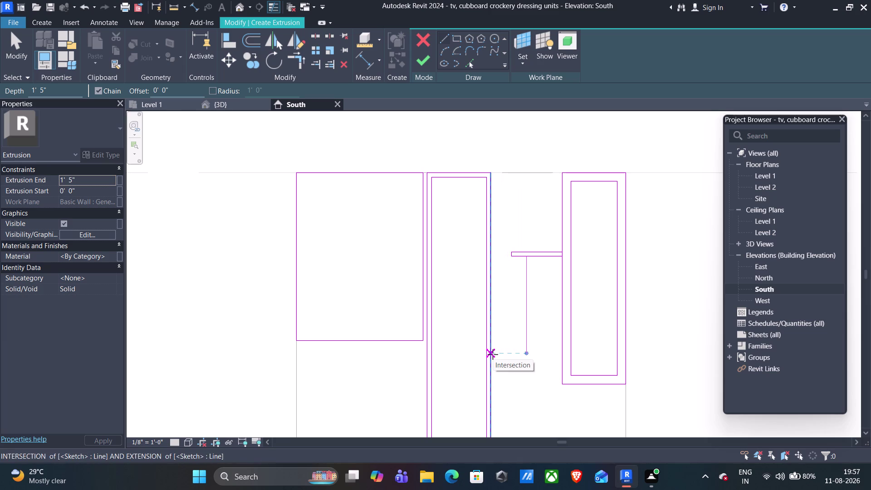
click(490, 354)
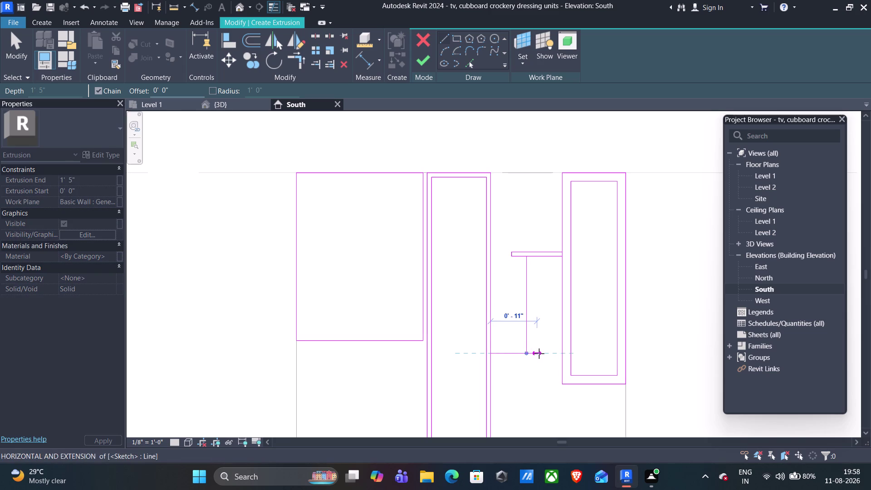
click(540, 353)
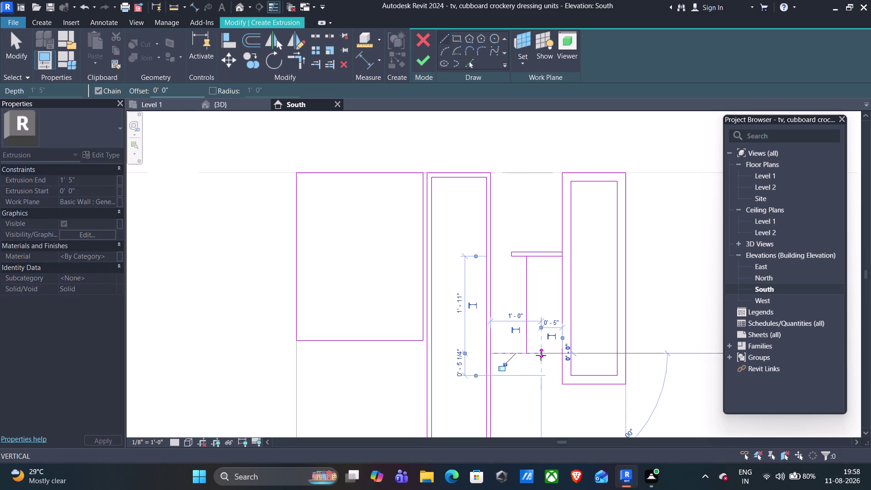
click(541, 357)
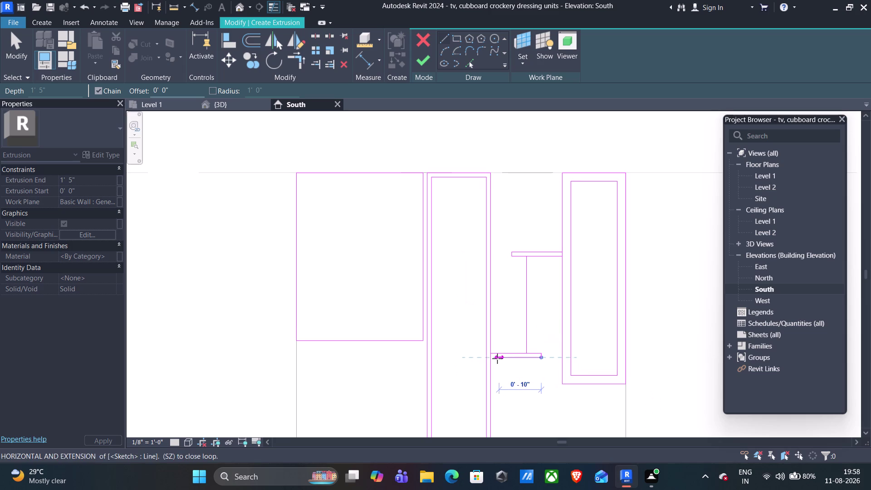
click(491, 358)
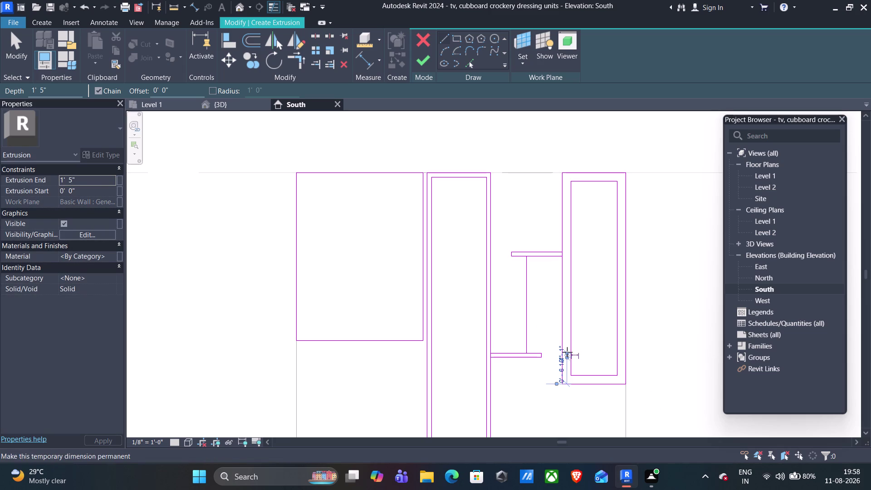
key(Escape)
key(Escape)
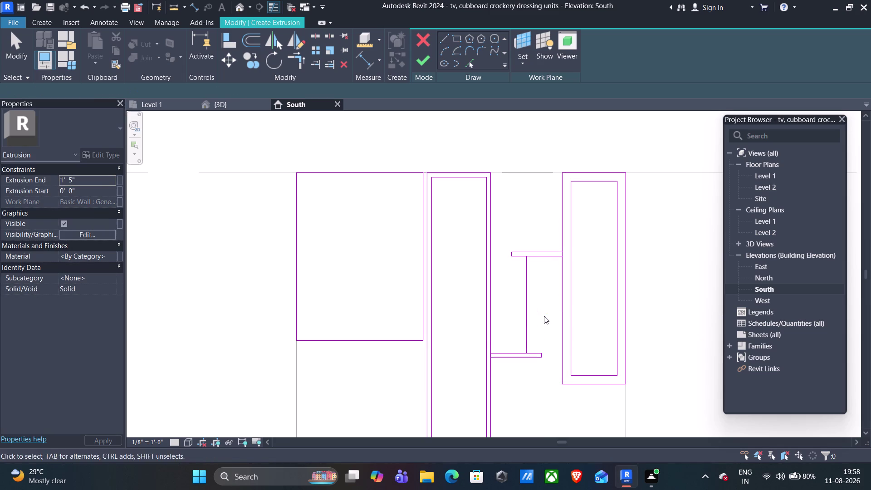
click(523, 313)
key(Delete)
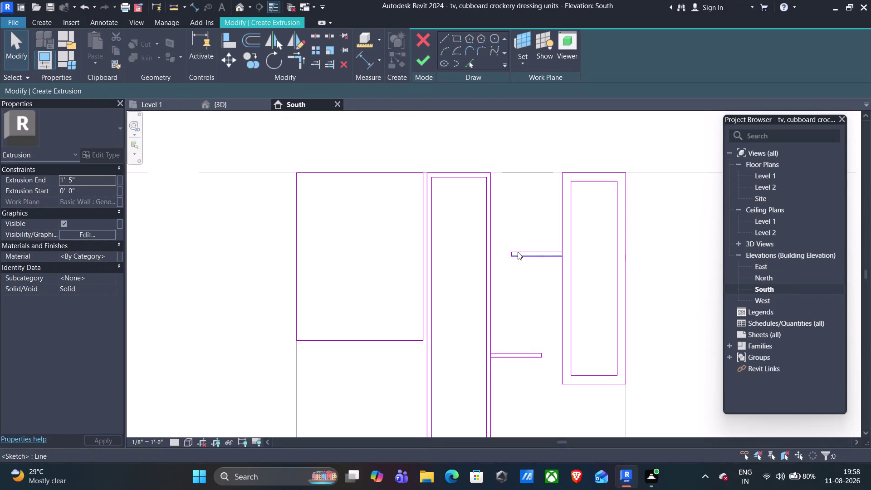
scroll(up, 3)
middle_drag(564, 211, 527, 217)
middle_drag(514, 328, 524, 219)
scroll(down, 3)
middle_drag(536, 378, 534, 231)
scroll(down, 3)
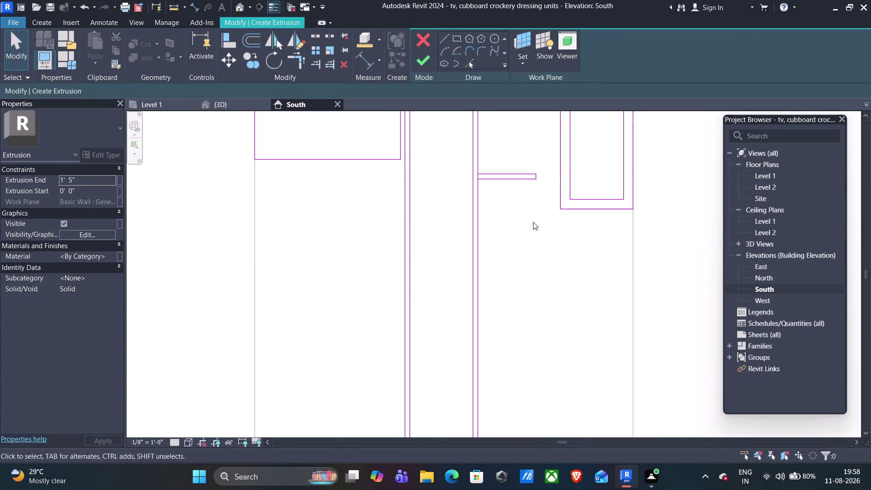
middle_drag(529, 327, 530, 279)
scroll(down, 3)
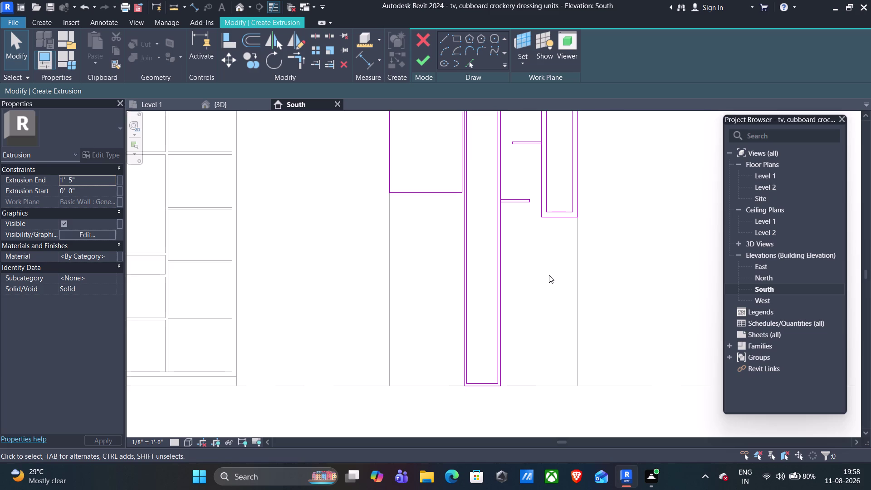
scroll(down, 3)
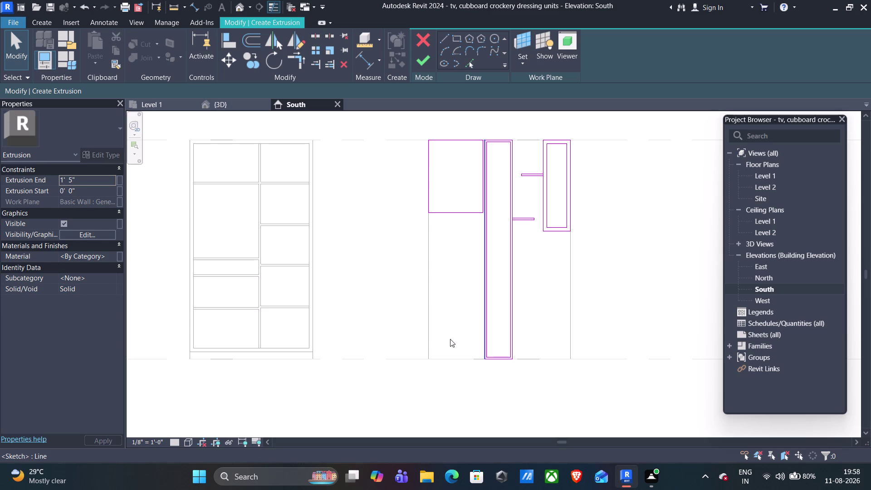
middle_drag(449, 327, 453, 288)
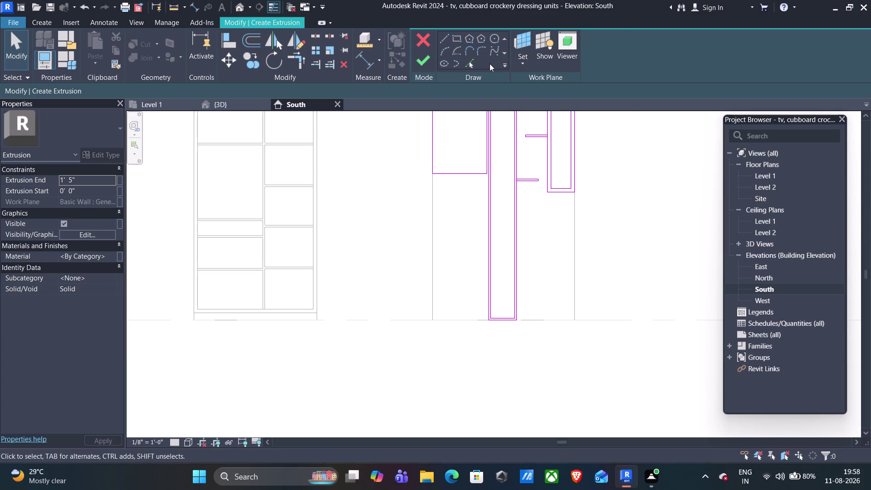
click(441, 41)
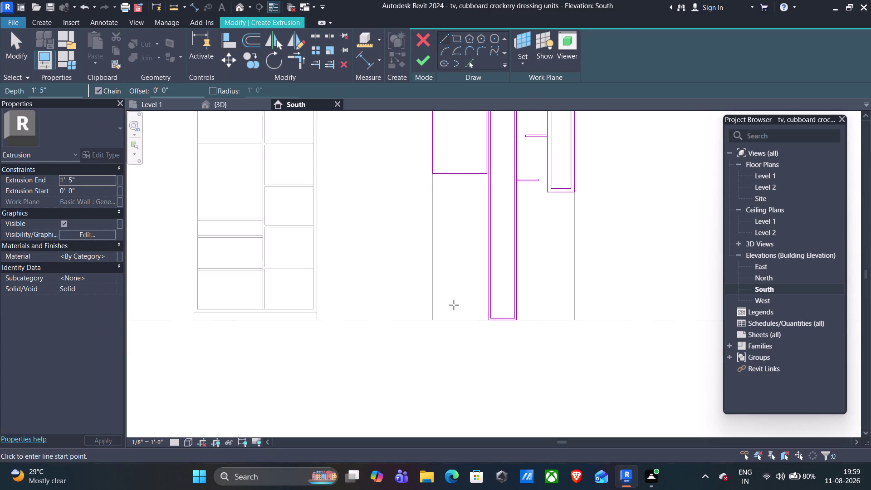
Draw a 4" vertical line rising from the ground line below the unit.
scroll(up, 3)
click(417, 355)
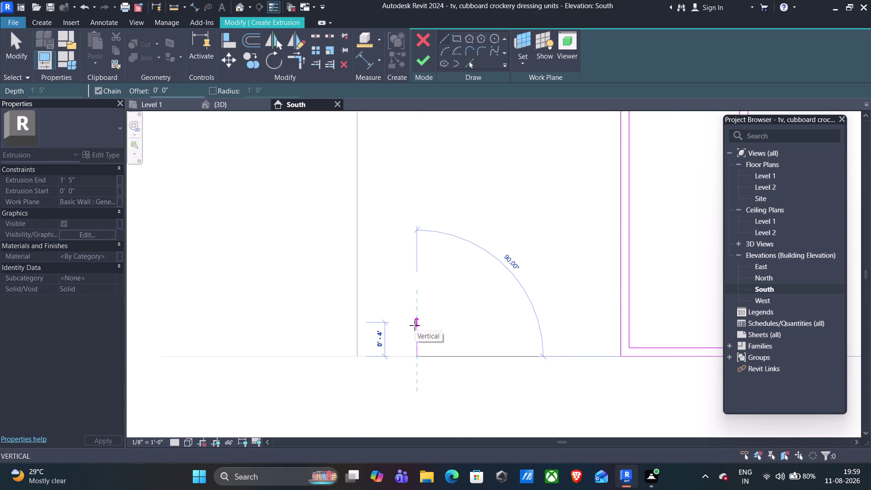
click(415, 325)
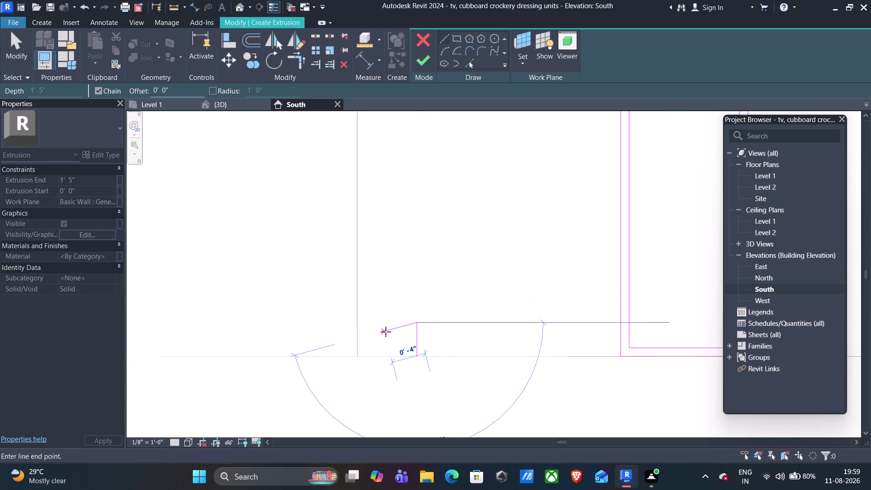
key(Escape)
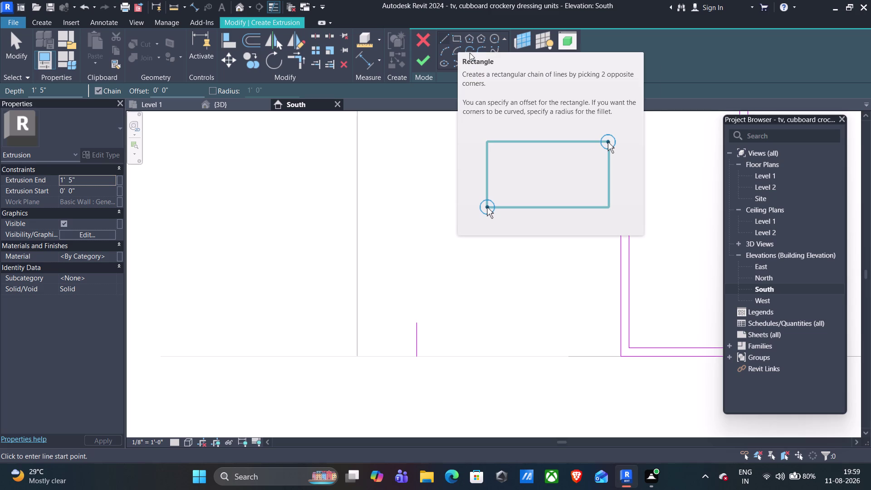
Sketch a trial rectangle from the left wall to the upright.
click(456, 38)
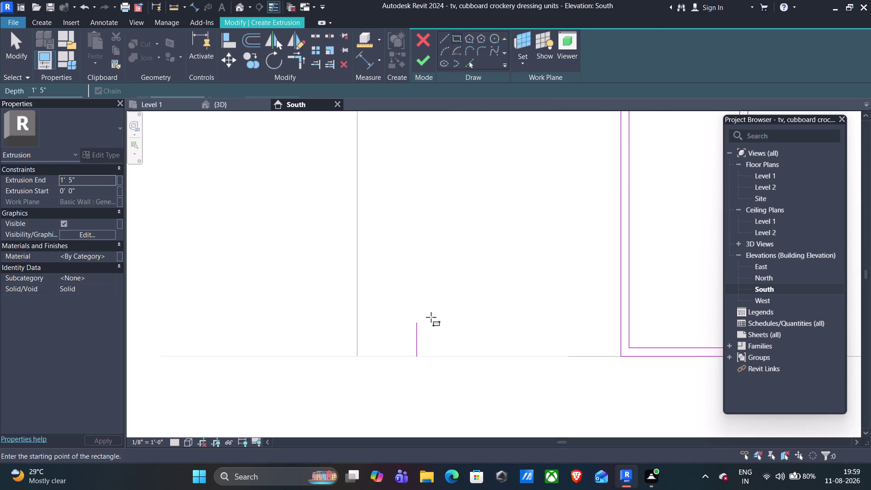
click(357, 320)
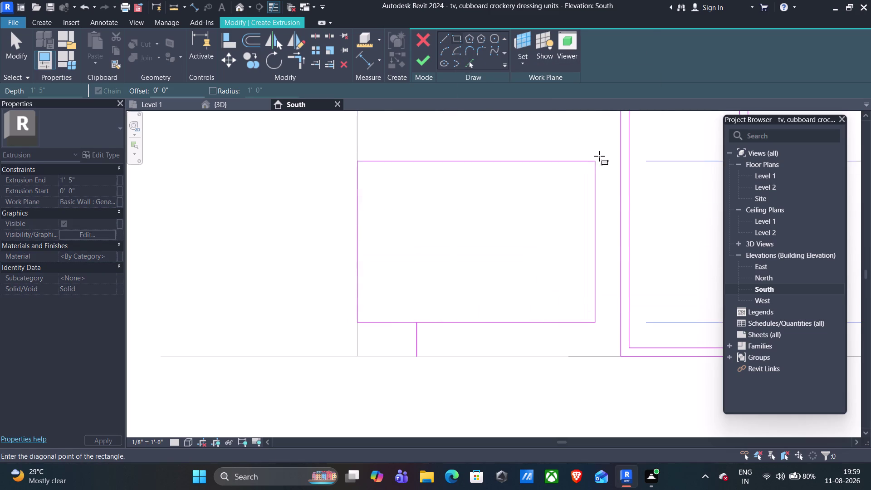
middle_drag(600, 155, 593, 225)
scroll(down, 3)
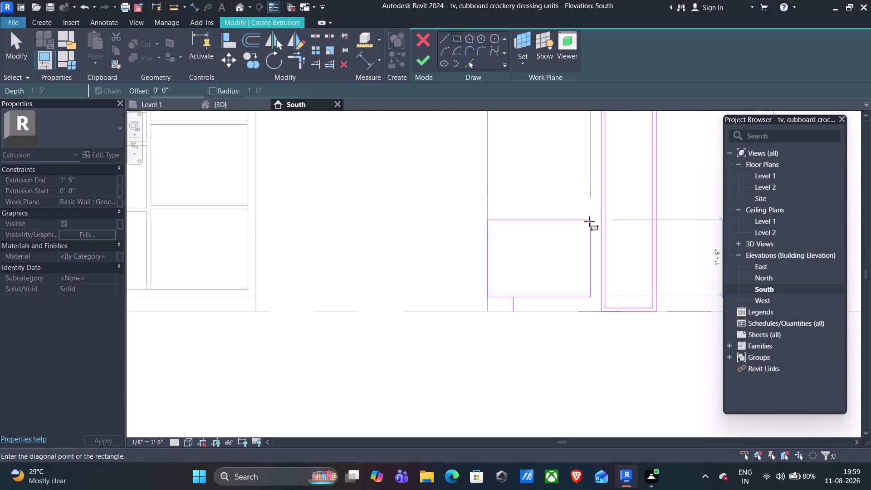
middle_drag(589, 221, 522, 220)
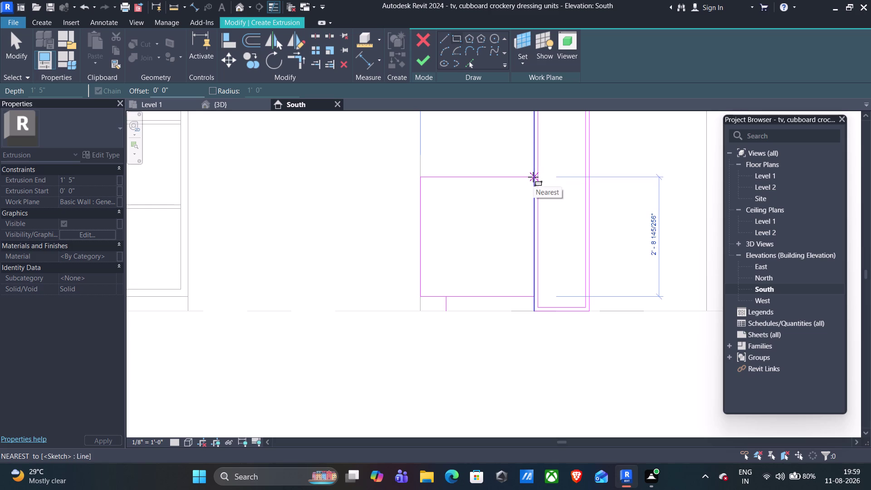
click(533, 171)
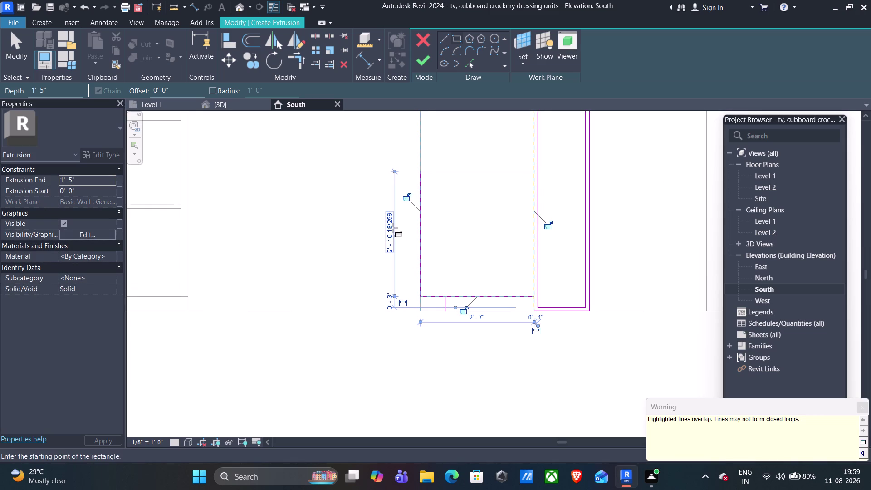
Set the trial rectangle's height to 2'-8 1/2", then undo the rectangle.
click(392, 227)
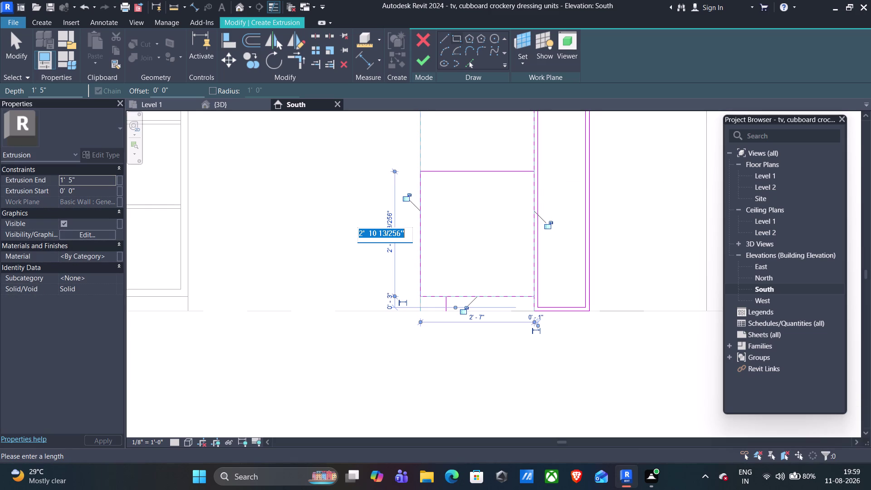
click(401, 232)
drag(400, 232, 387, 236)
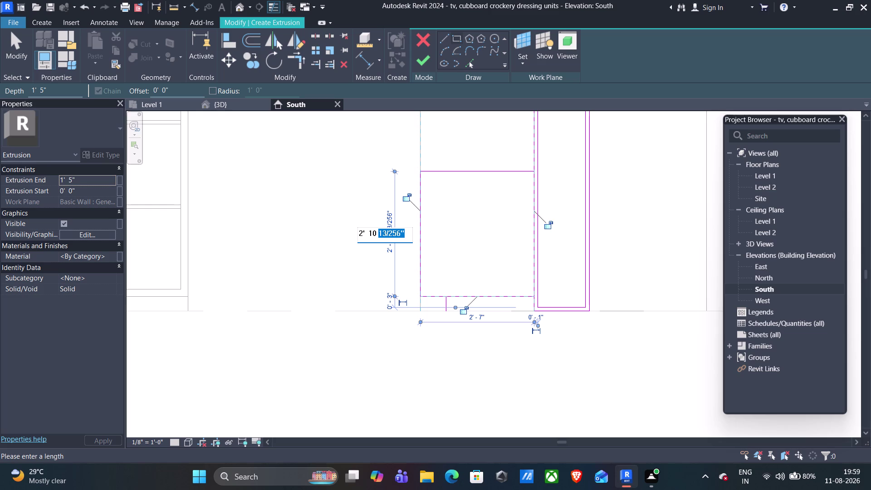
key(BackSpace)
key(BackSpace)
key(BackSpace)
key(BackSpace)
text(8.5)
key(shift+quotedbl)
key(Return)
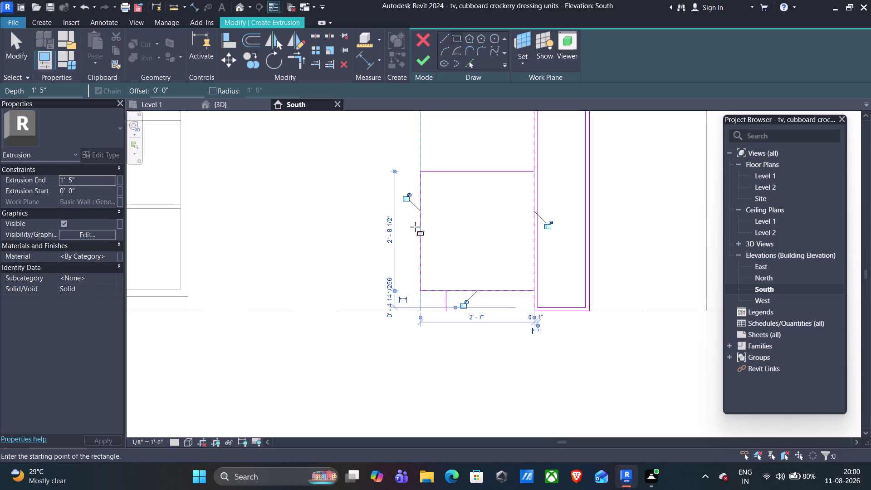
key(ctrl+z)
key(ctrl+z)
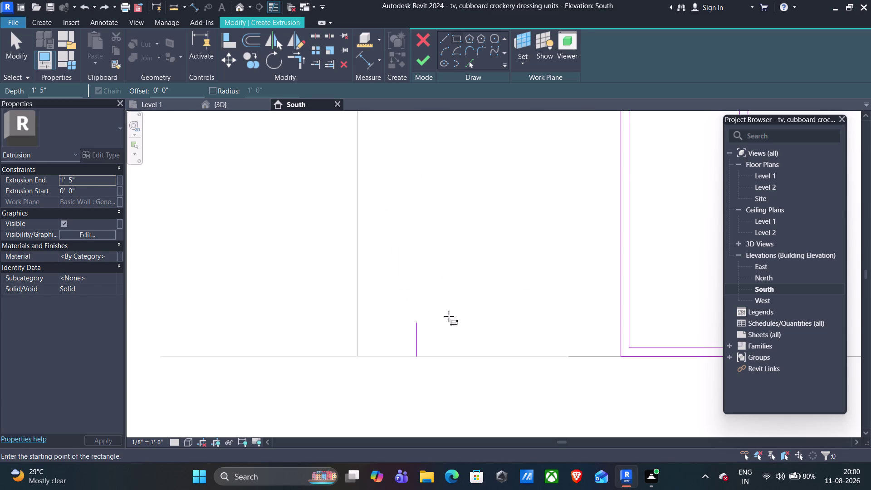
Undo the post and redraw the 4" vertical post further left.
key(ctrl+z)
click(445, 40)
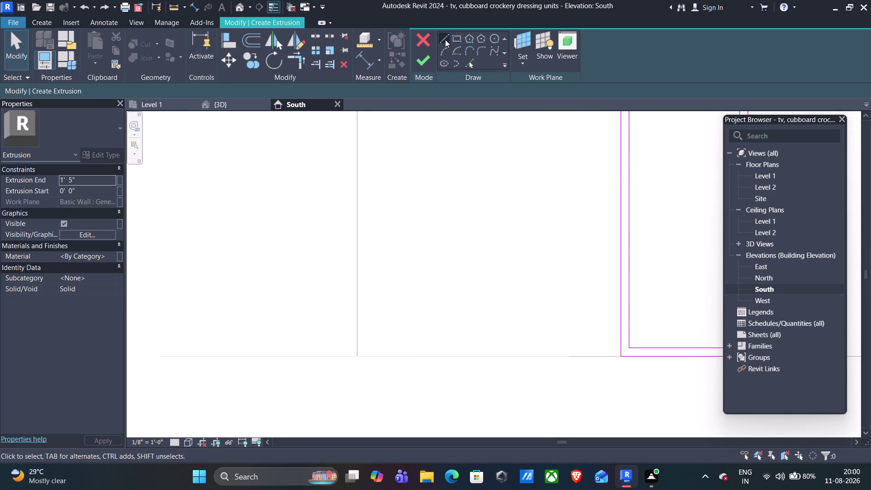
click(400, 356)
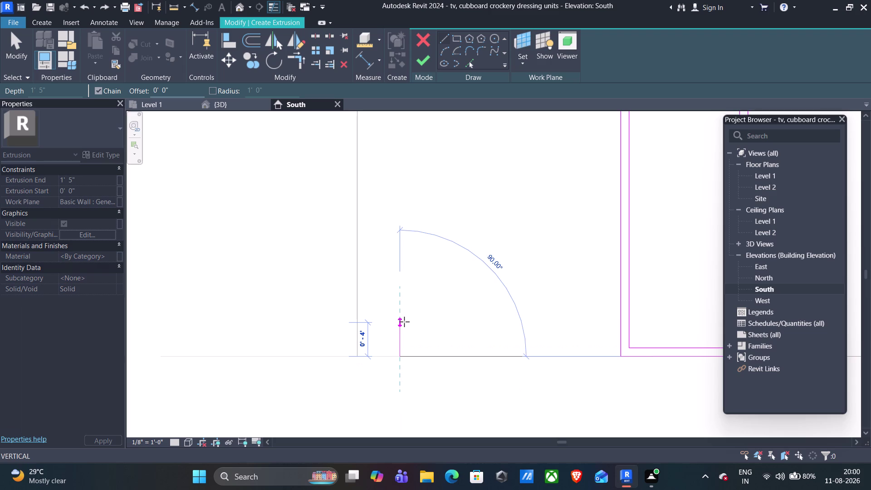
click(404, 322)
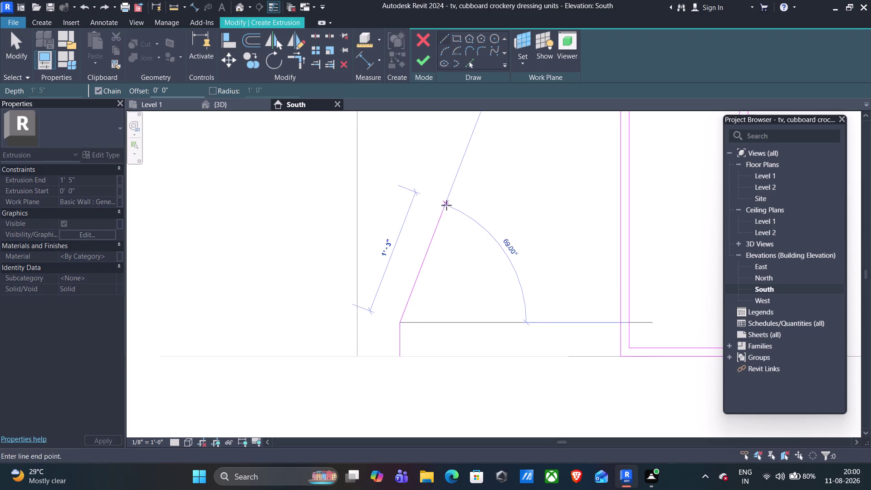
key(Escape)
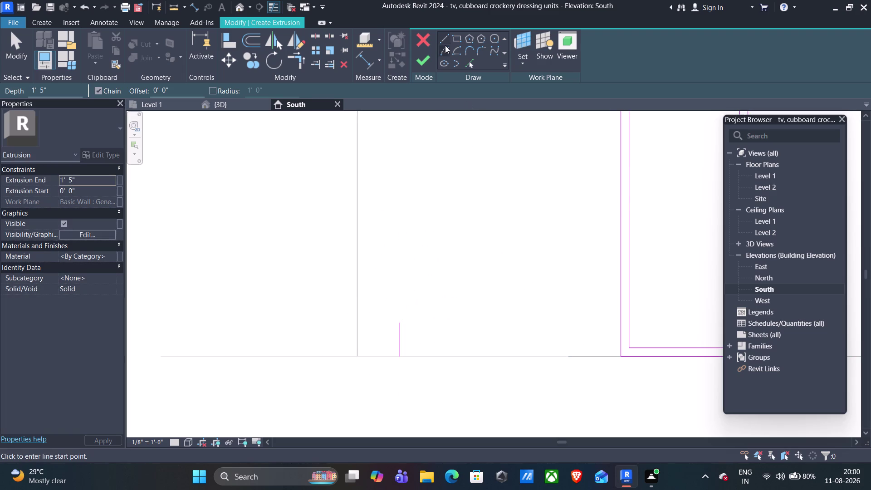
Draw a 2'-7" line from the left wall to the right upright across the post top.
click(357, 324)
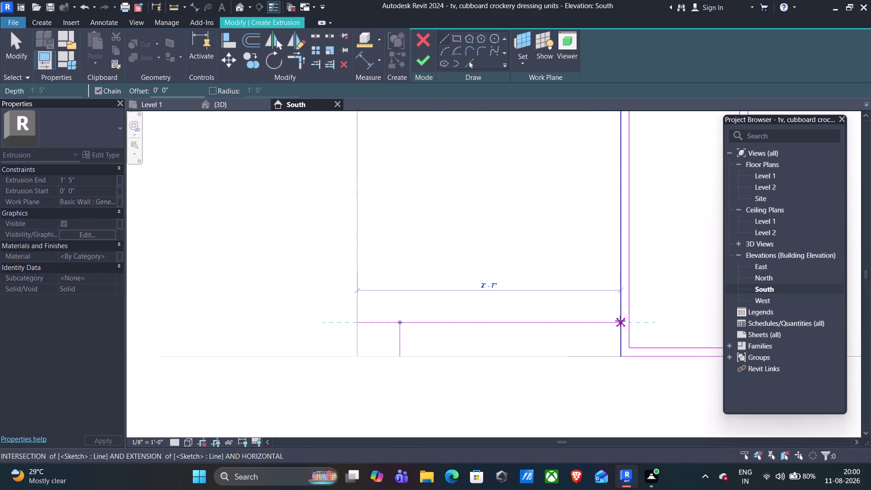
click(620, 321)
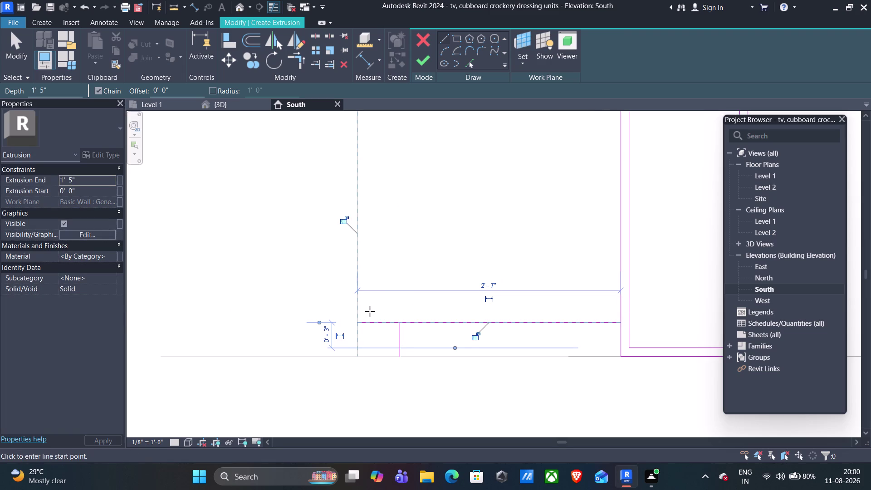
key(Escape)
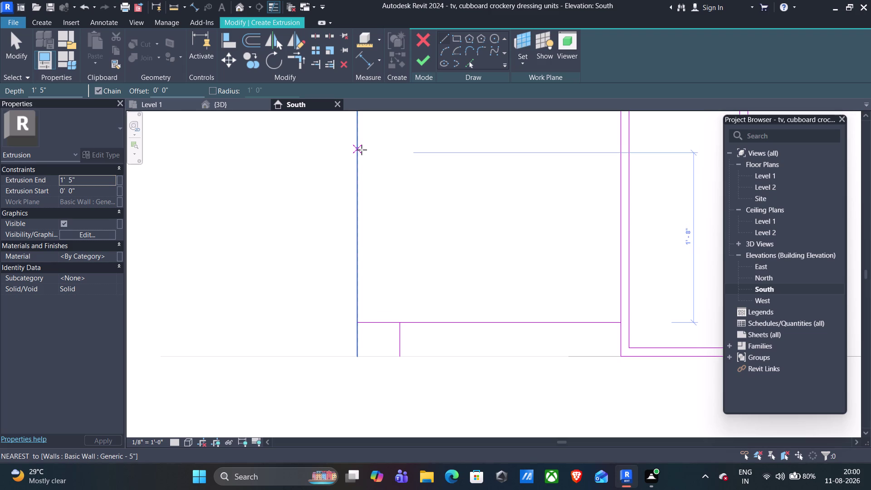
click(362, 149)
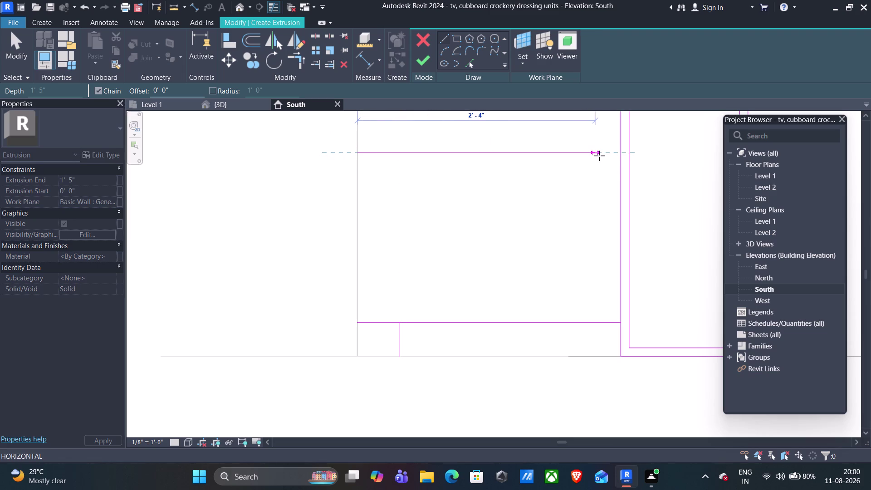
Finish the upper 2'-7" line 1'-8" above the base strip and set a 0.5" line offset.
click(619, 153)
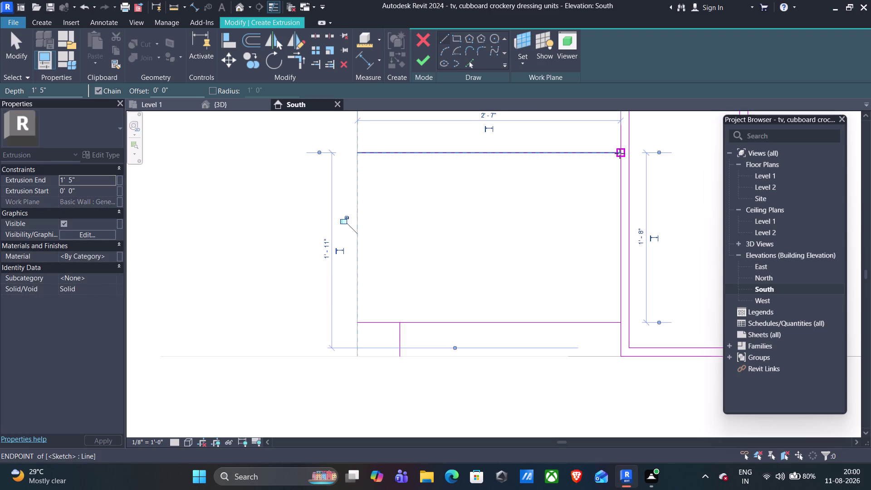
key(Escape)
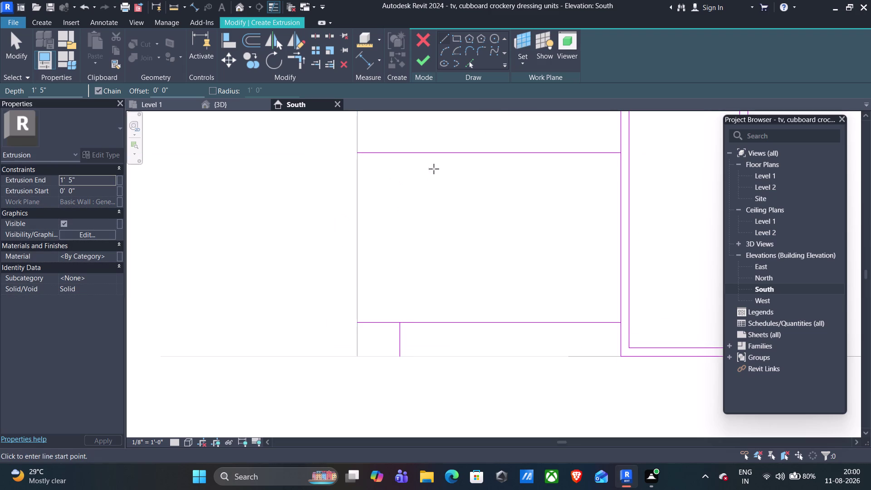
click(165, 89)
key(BackSpace)
text(0.5)
click(357, 152)
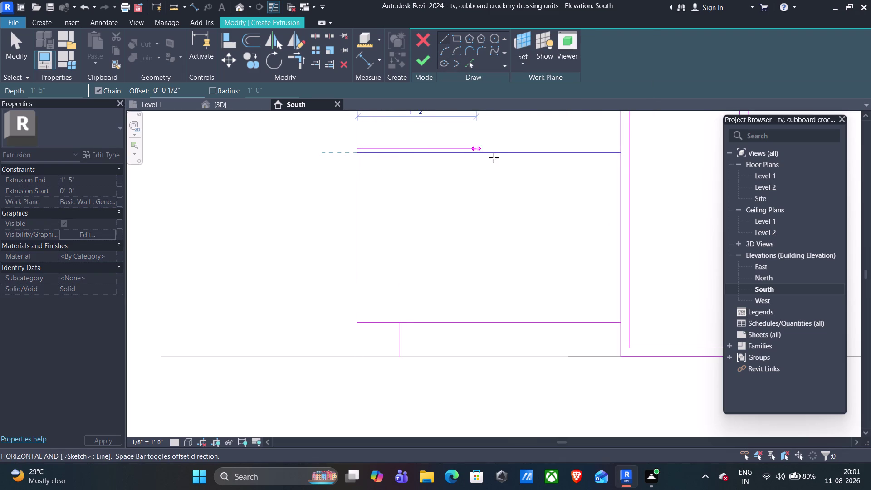
Draw the half-inch offset line, then delete the top line and another sketch line.
click(621, 153)
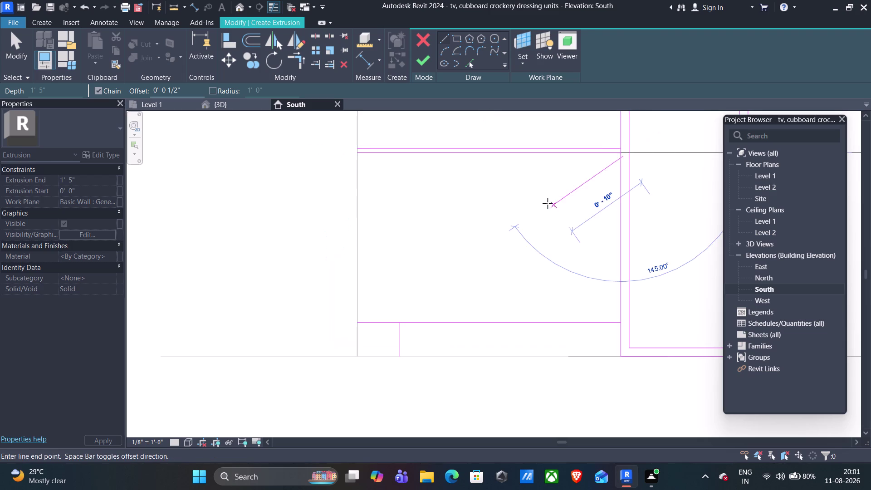
key(Escape)
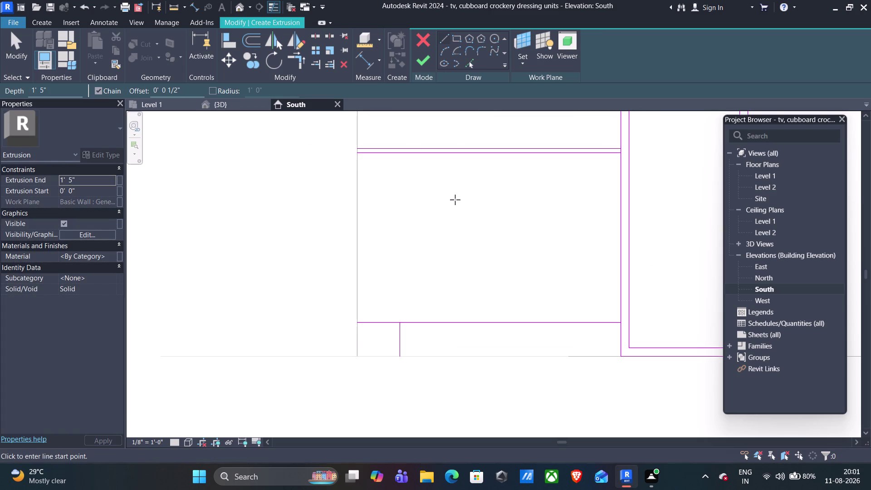
key(Escape)
click(459, 156)
key(Delete)
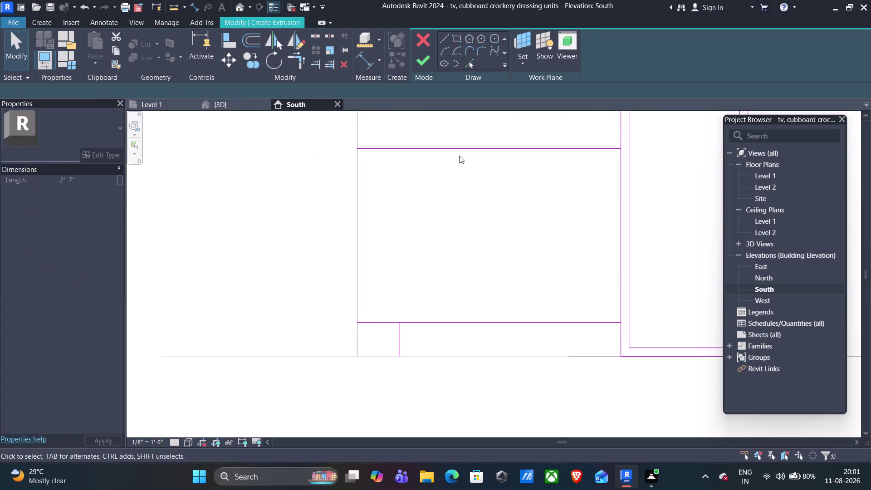
click(402, 340)
key(Delete)
With a 2" offset, draw the shelf strip line across the left compartment.
scroll(down, 3)
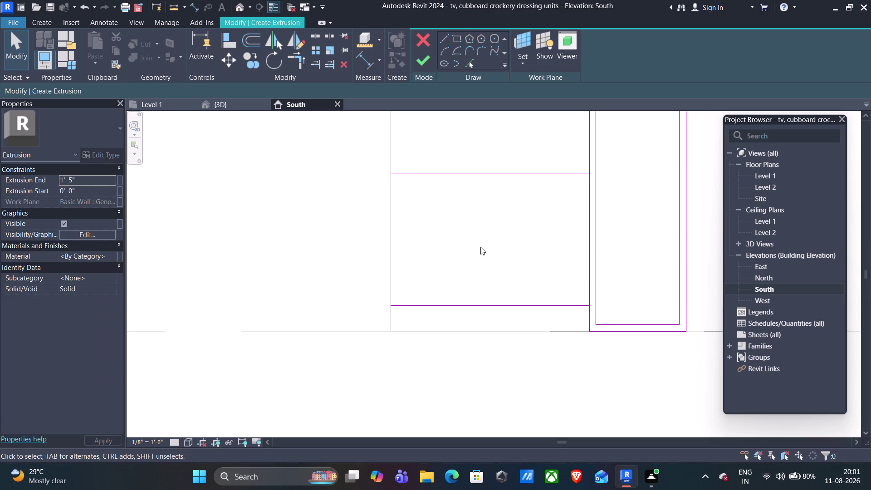
middle_drag(454, 228, 436, 280)
scroll(down, 3)
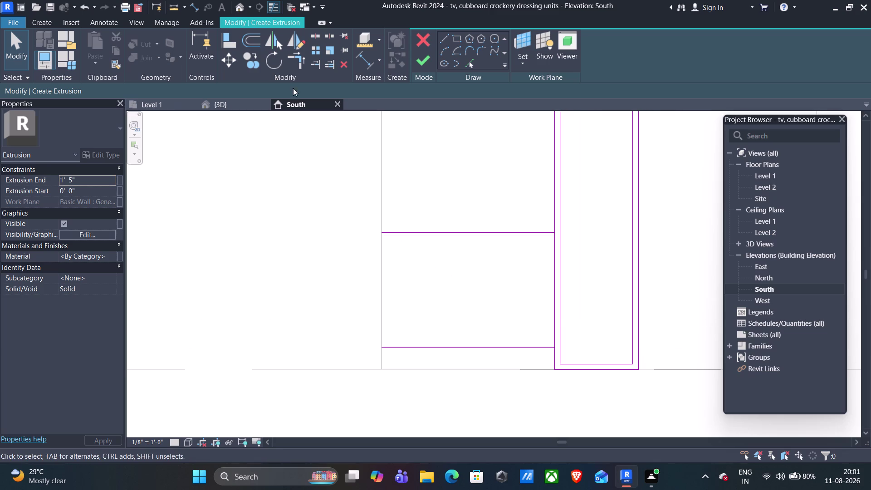
click(444, 38)
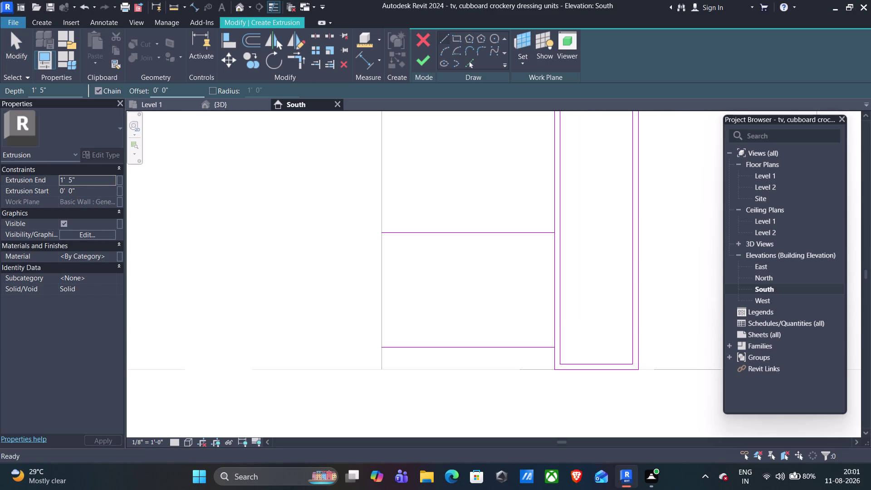
click(165, 90)
key(BackSpace)
key(2)
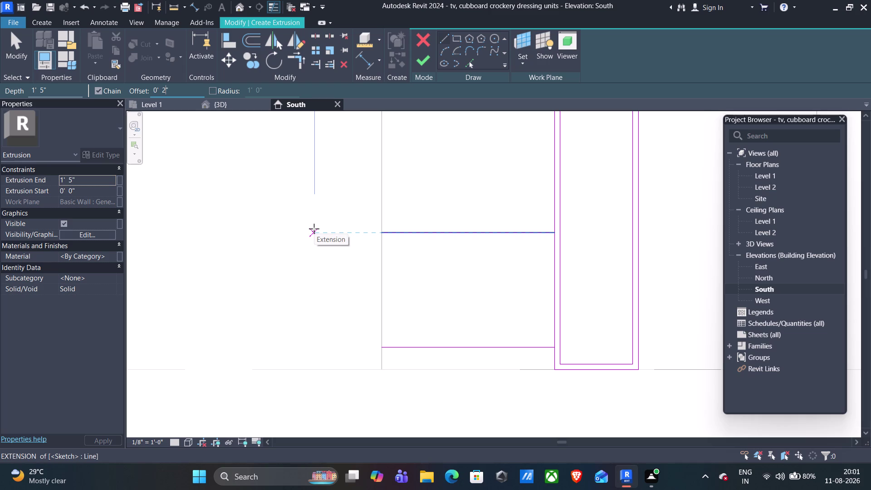
click(382, 232)
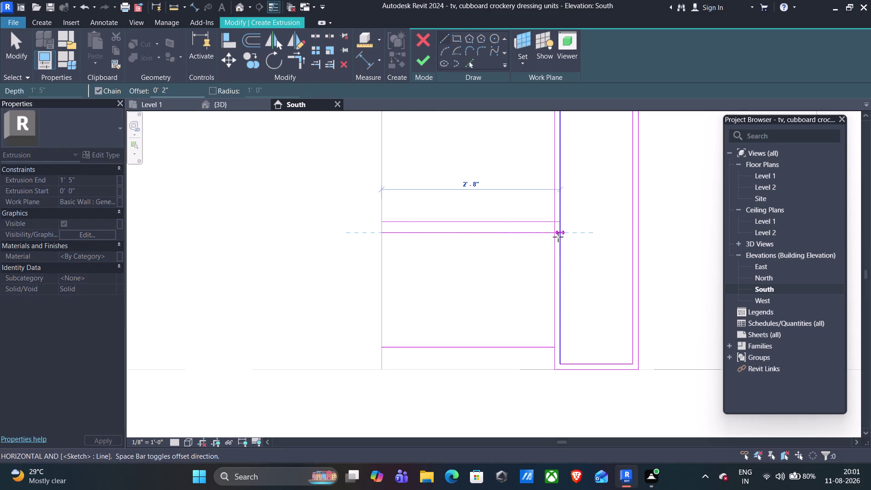
click(554, 232)
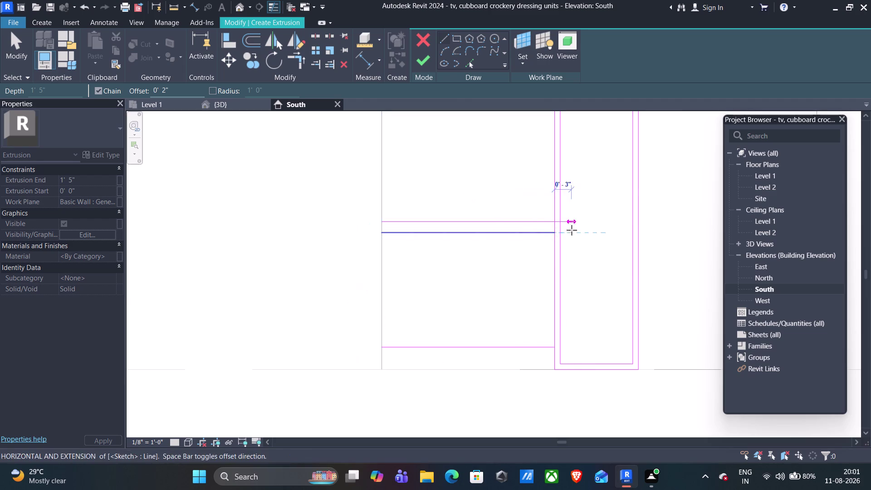
key(Escape)
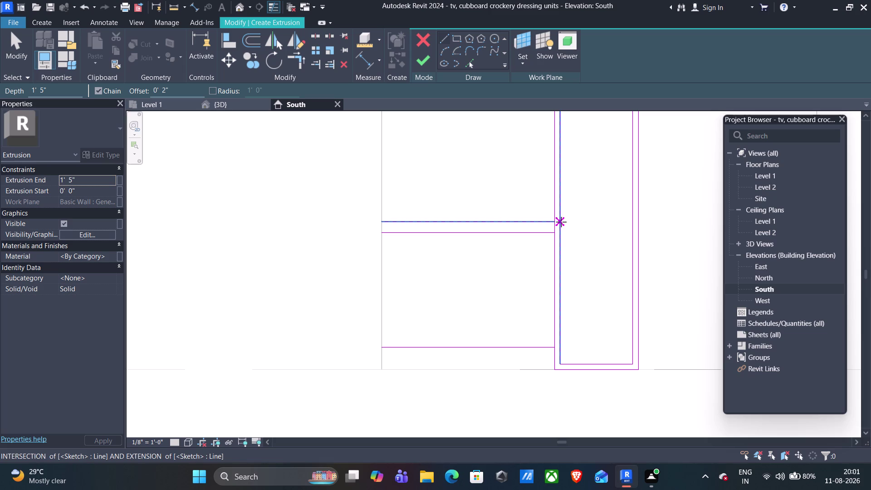
click(639, 221)
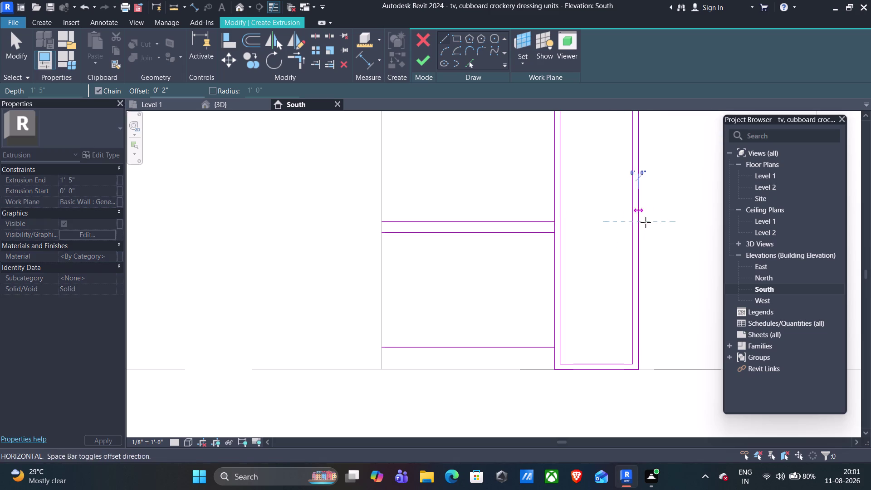
middle_drag(669, 224, 485, 228)
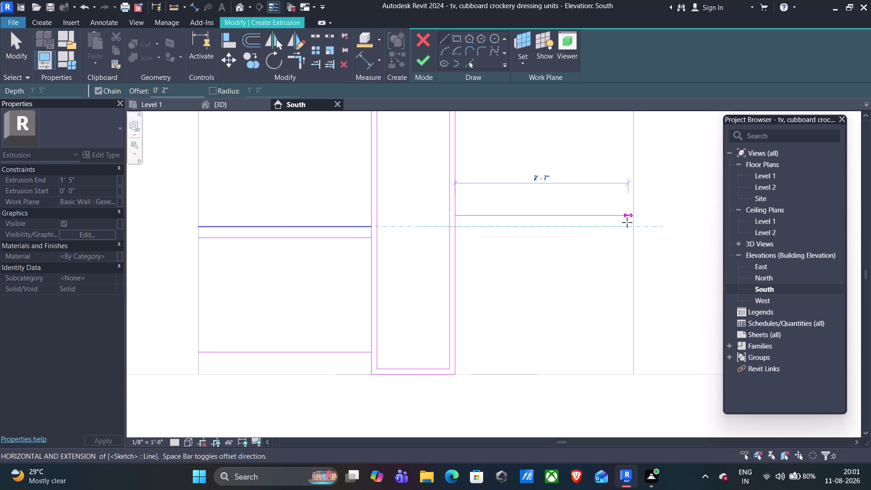
Reset the offset to 0" and draw the right box edge from the shelf corner to Level 1.
click(166, 90)
key(BackSpace)
key(0)
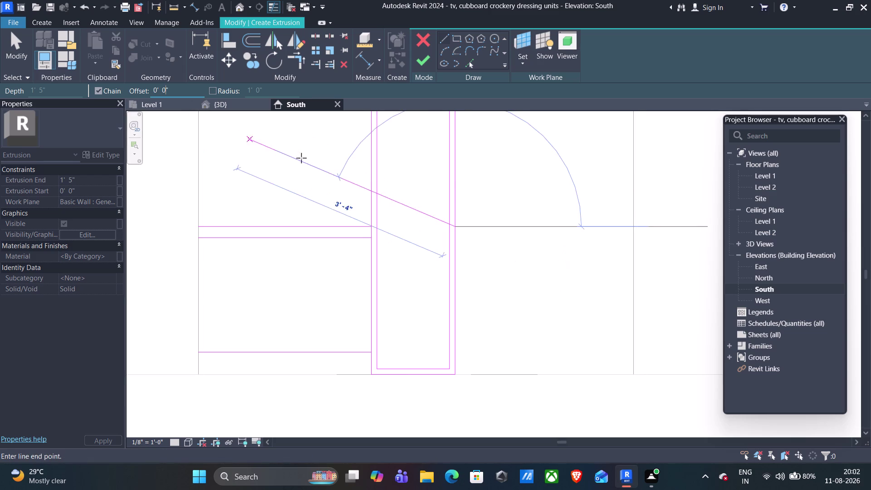
click(633, 228)
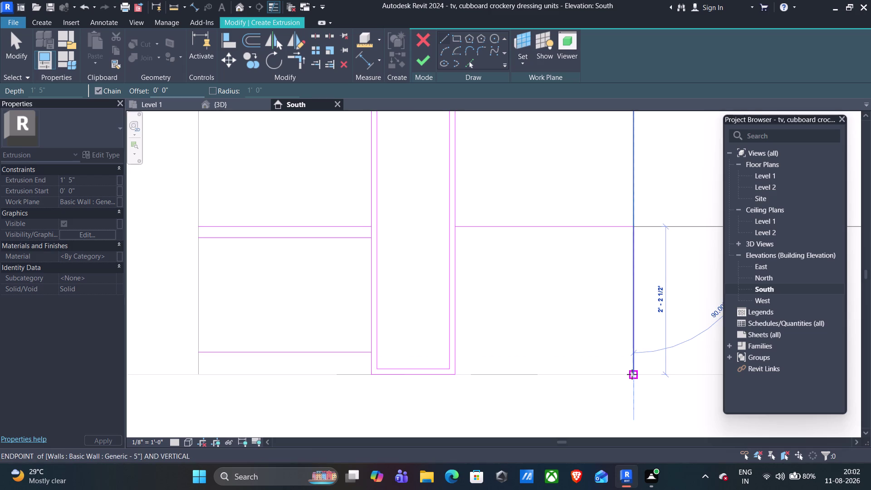
click(633, 374)
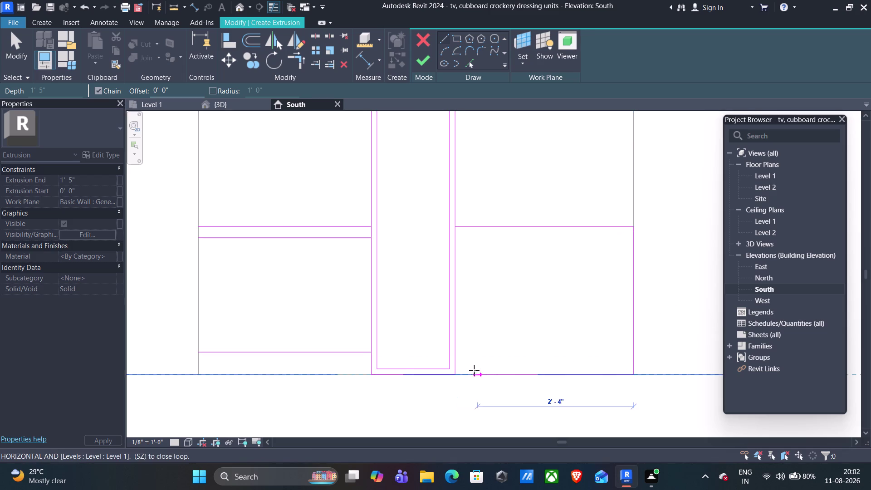
Close the right lower box along Level 1 and add its shelf and base strip lines.
click(456, 374)
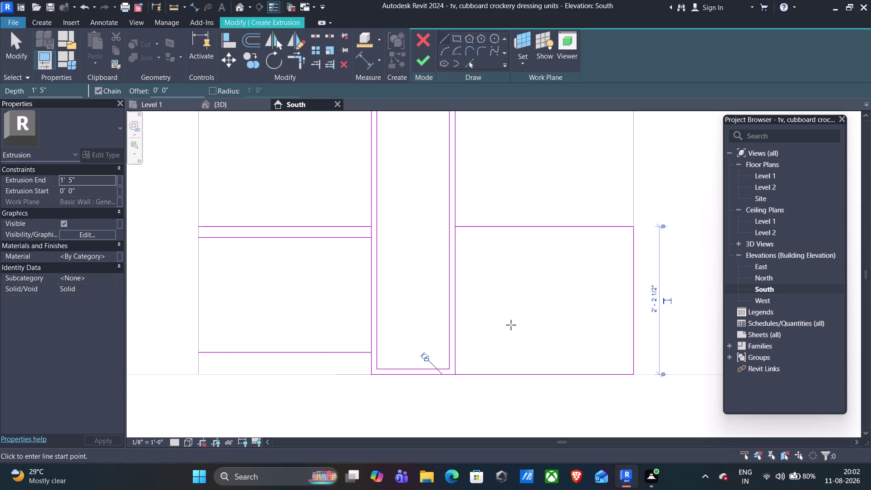
click(454, 237)
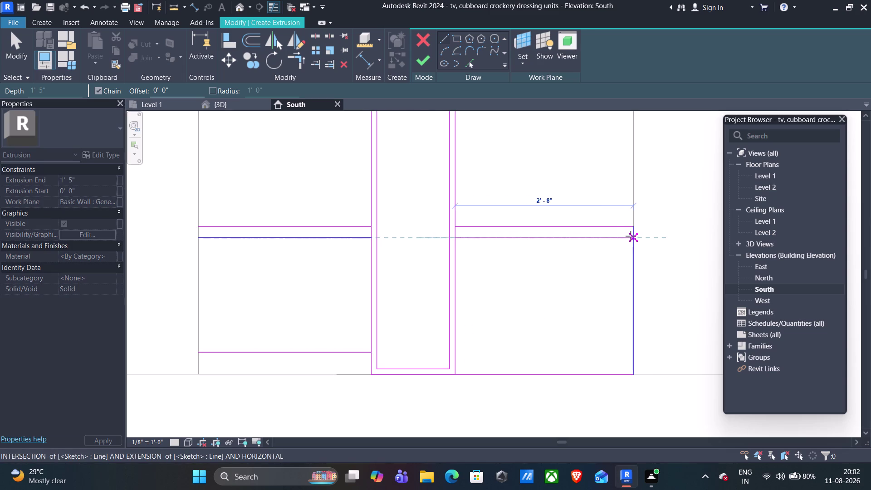
click(632, 237)
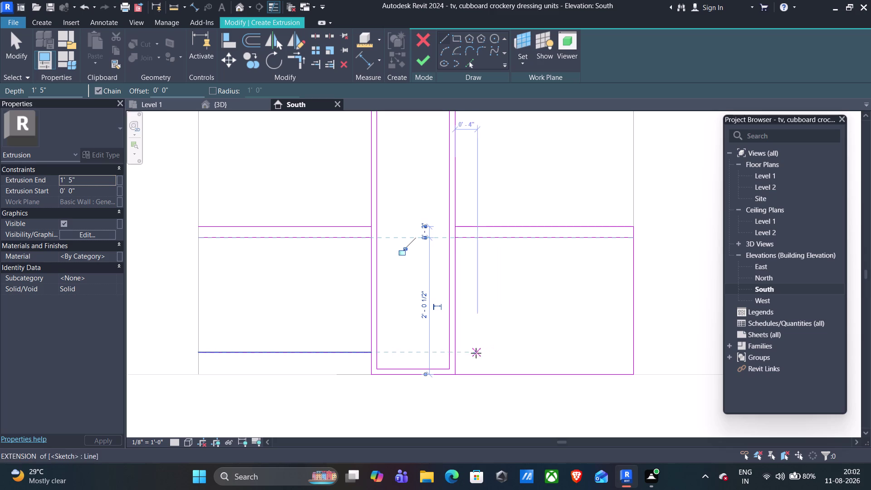
click(455, 351)
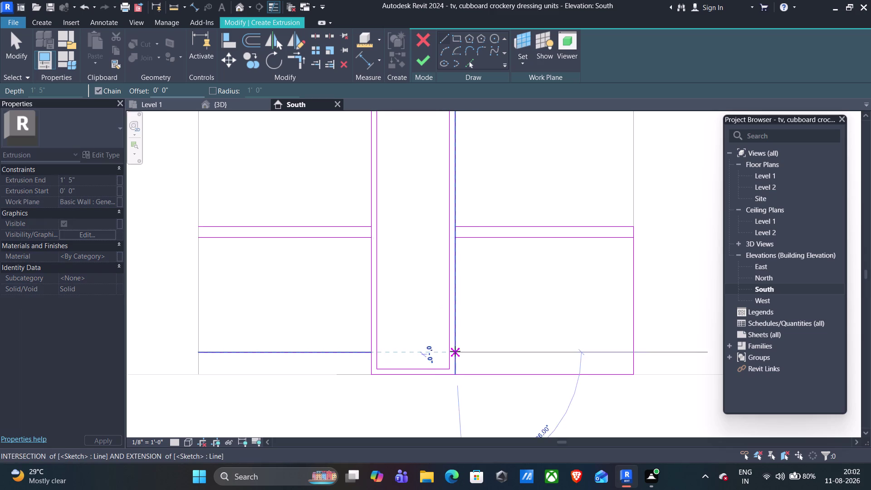
click(634, 351)
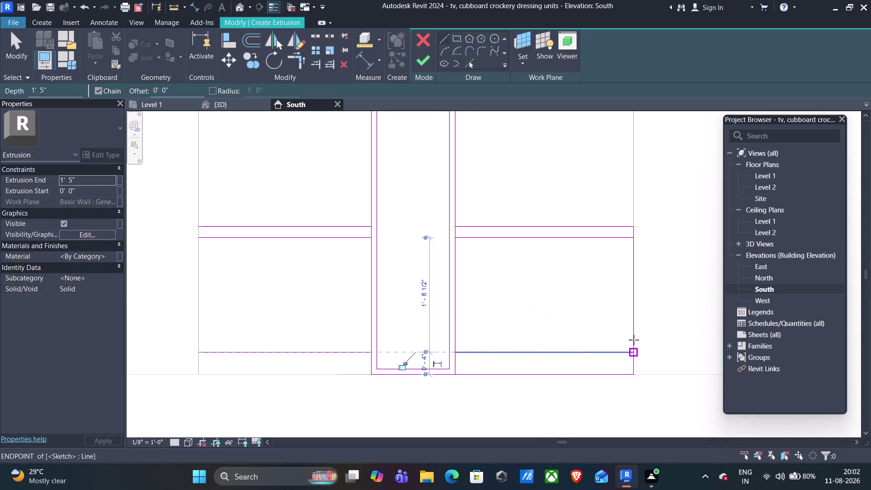
key(Escape)
Outline the left compartment's base strip along the floor and its lower box side edge.
scroll(down, 3)
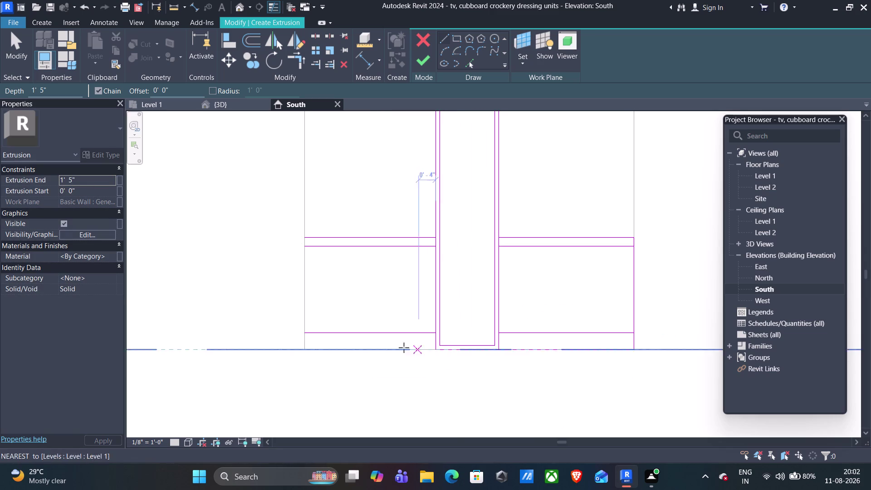
click(304, 335)
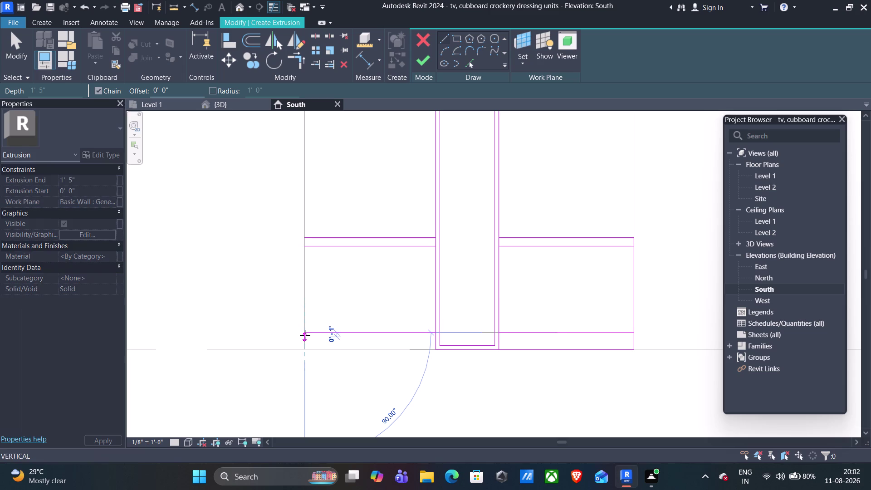
click(305, 348)
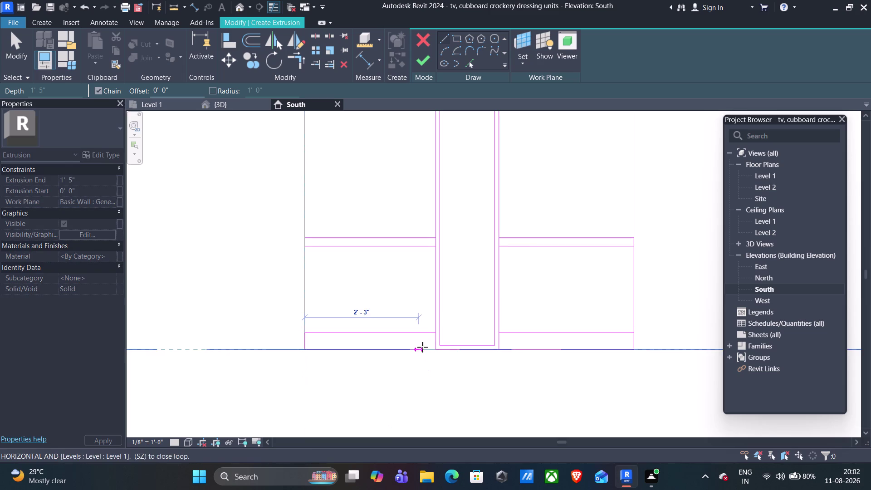
click(437, 347)
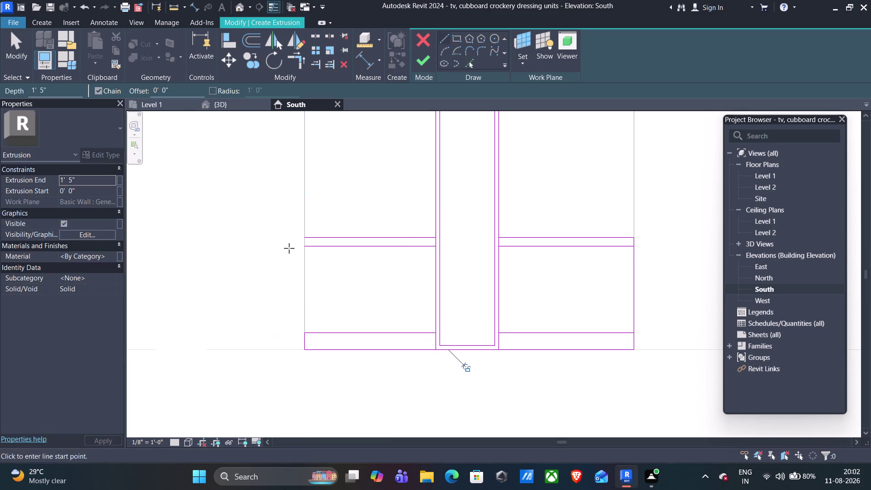
click(305, 237)
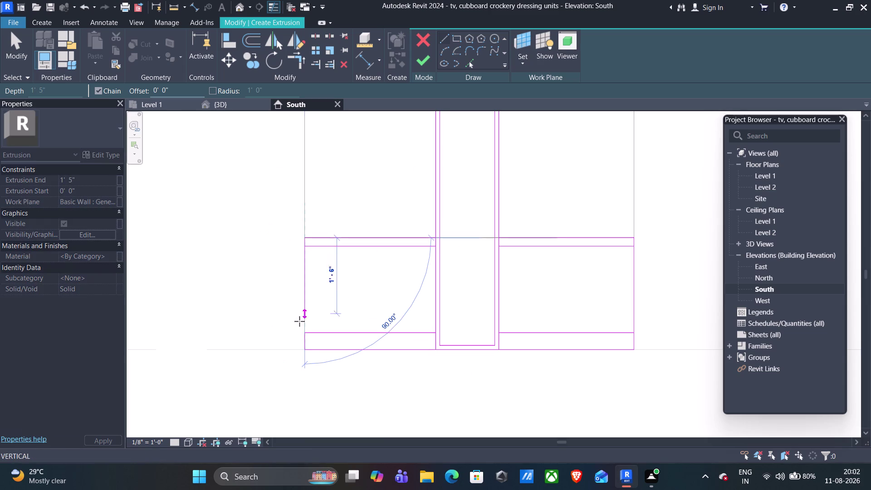
click(304, 331)
scroll(down, 3)
scroll(down, 3)
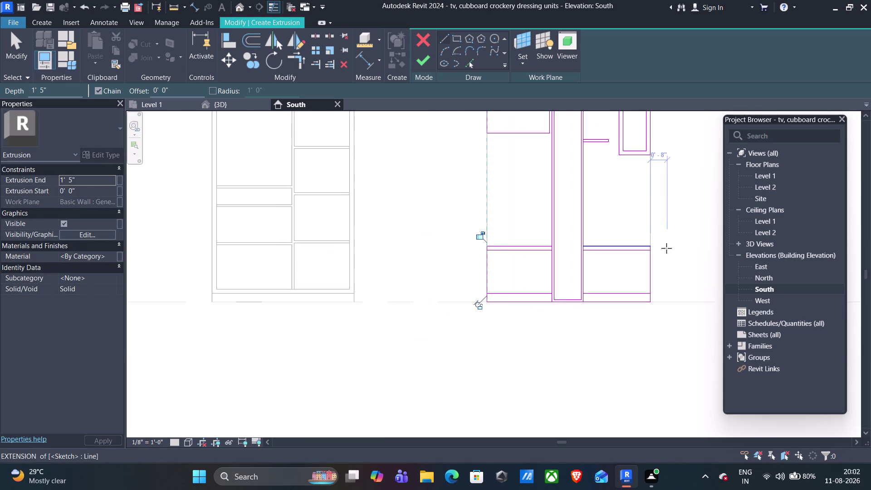
scroll(down, 3)
middle_drag(531, 171, 536, 278)
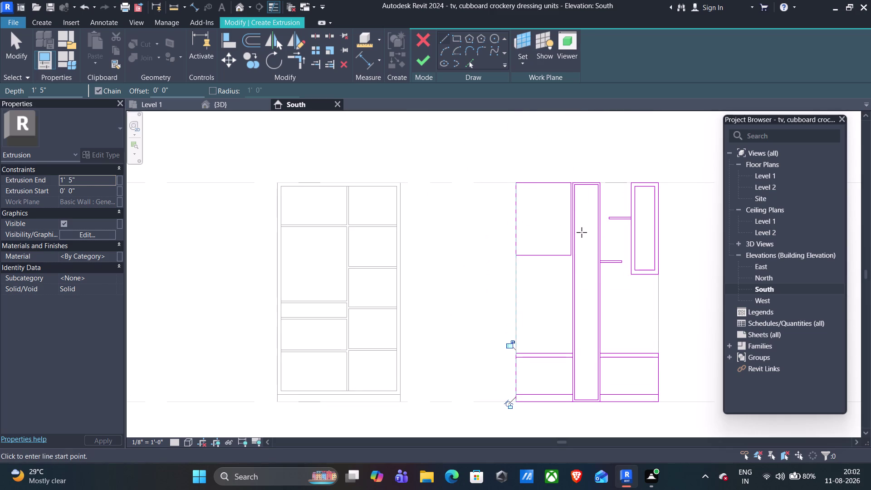
scroll(up, 3)
scroll(up, 3)
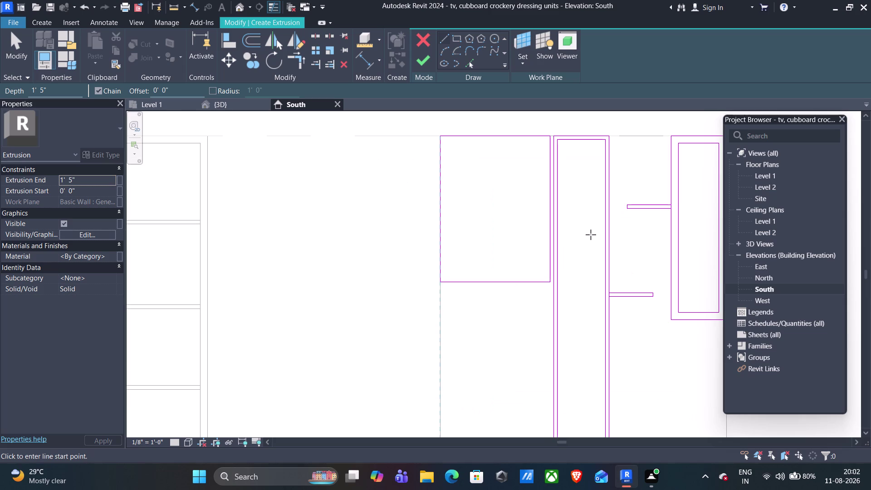
scroll(up, 3)
scroll(down, 3)
scroll(down, 3)
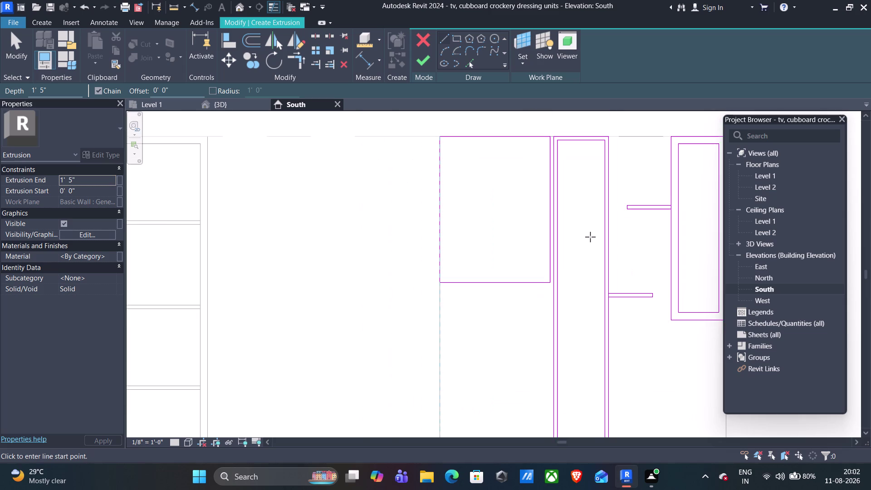
scroll(down, 3)
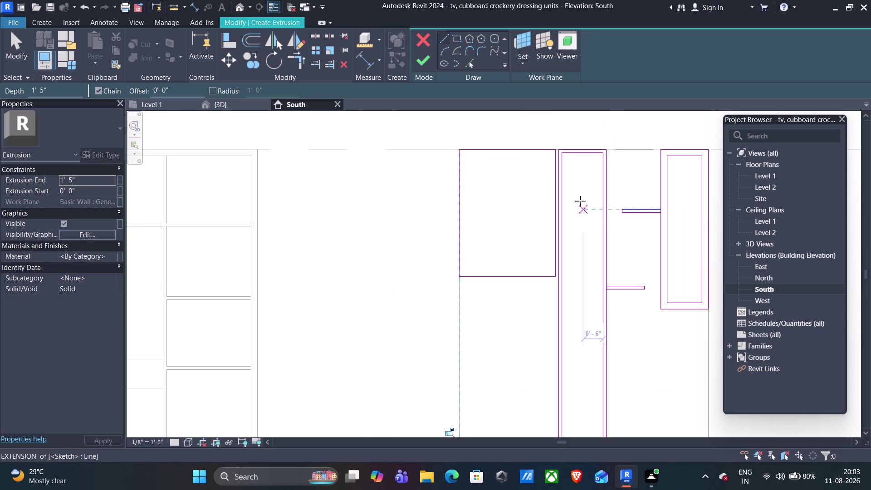